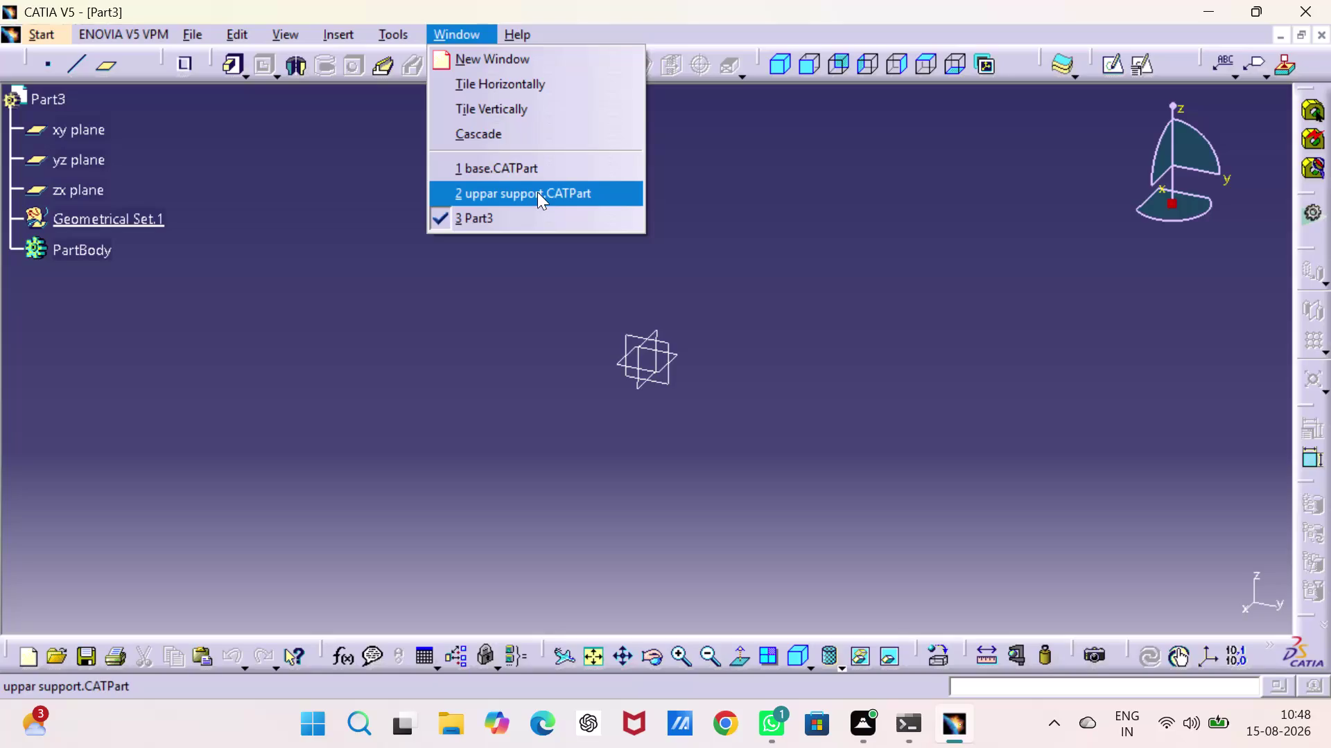
Select the yz plane in Part3 and enter the Sketcher on it.
click(969, 350)
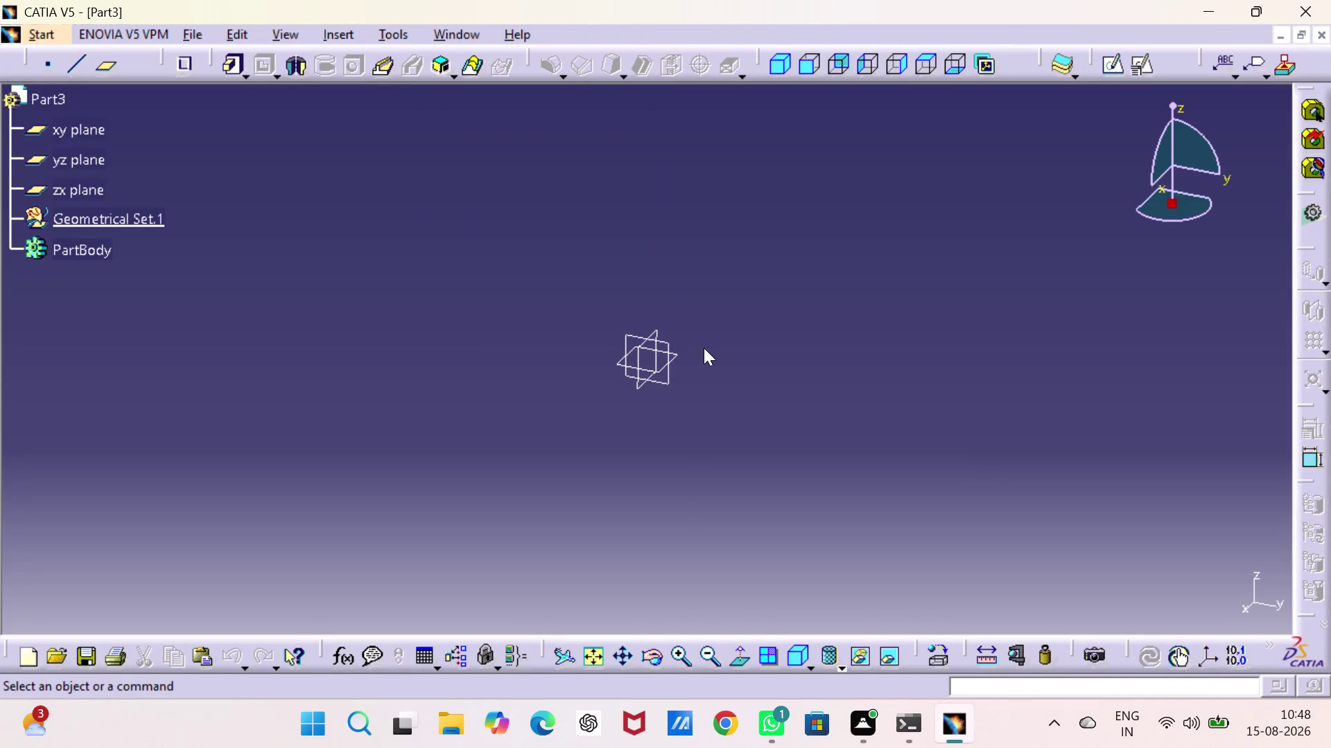
click(633, 334)
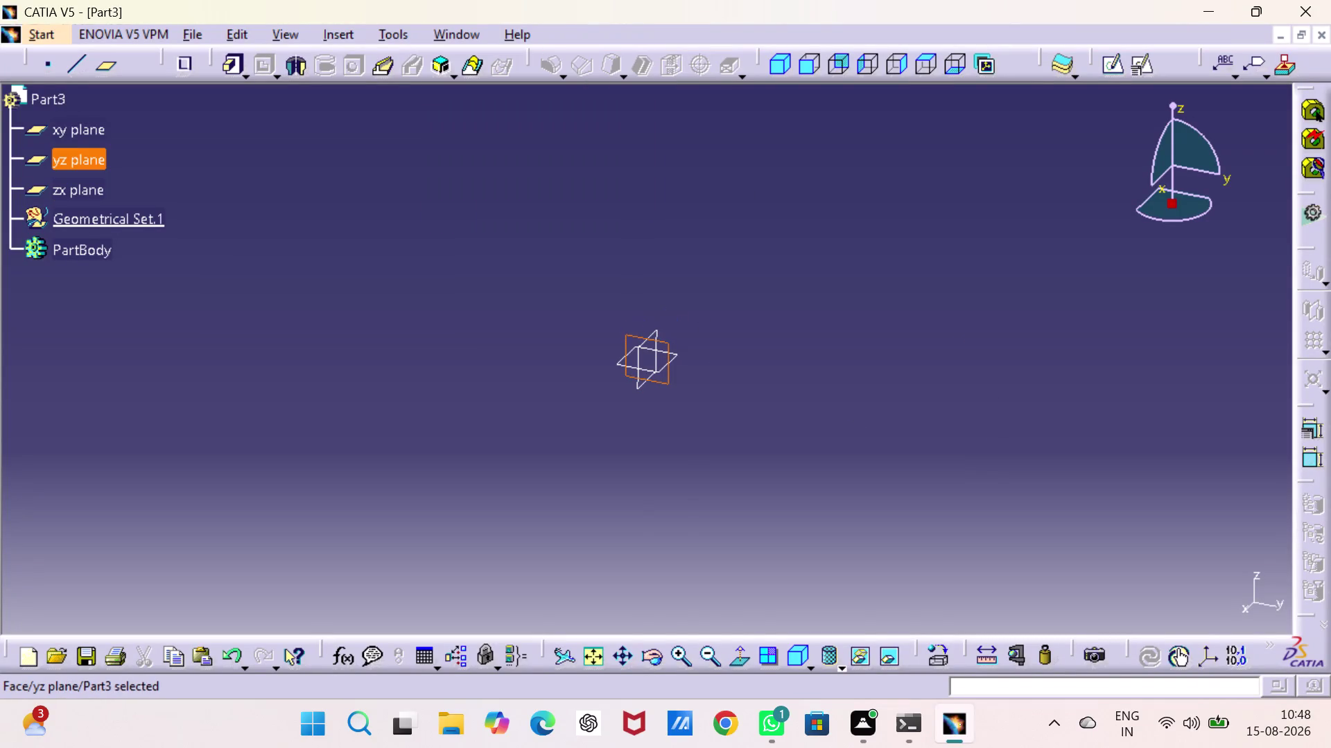
click(1110, 67)
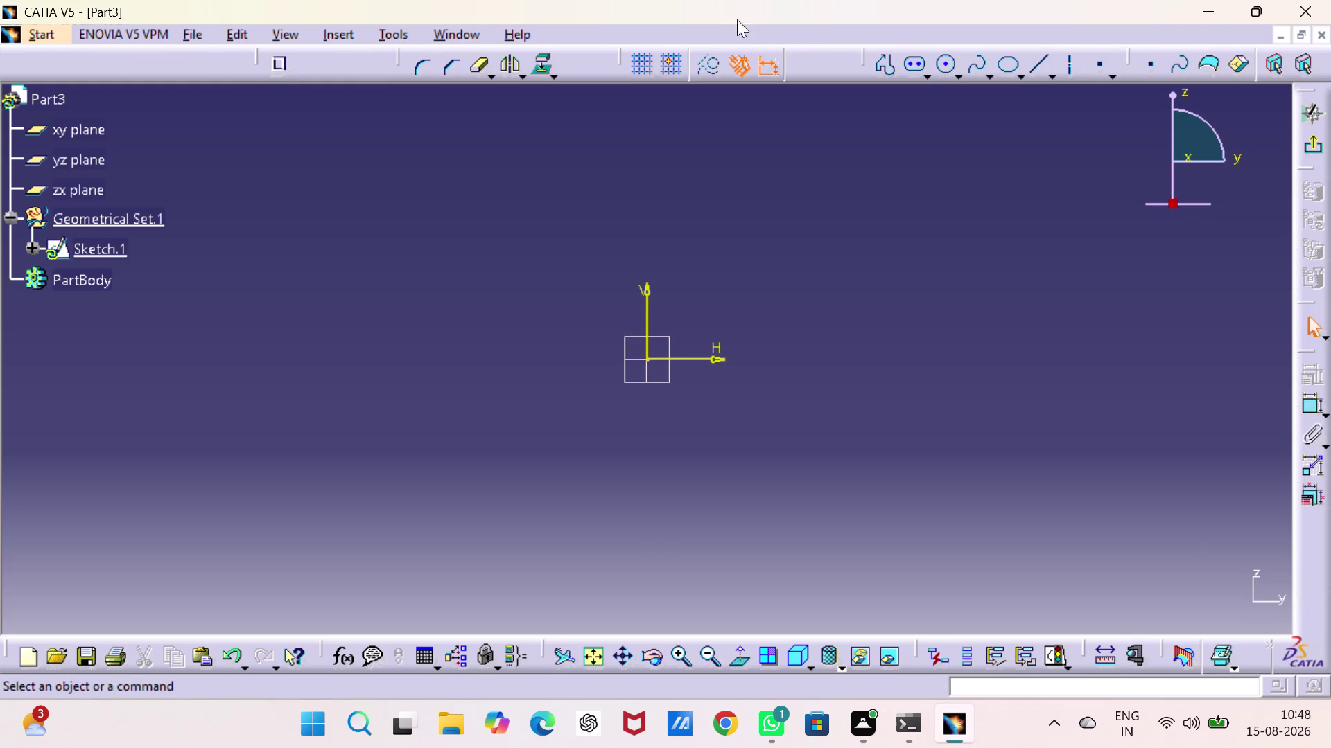
click(879, 63)
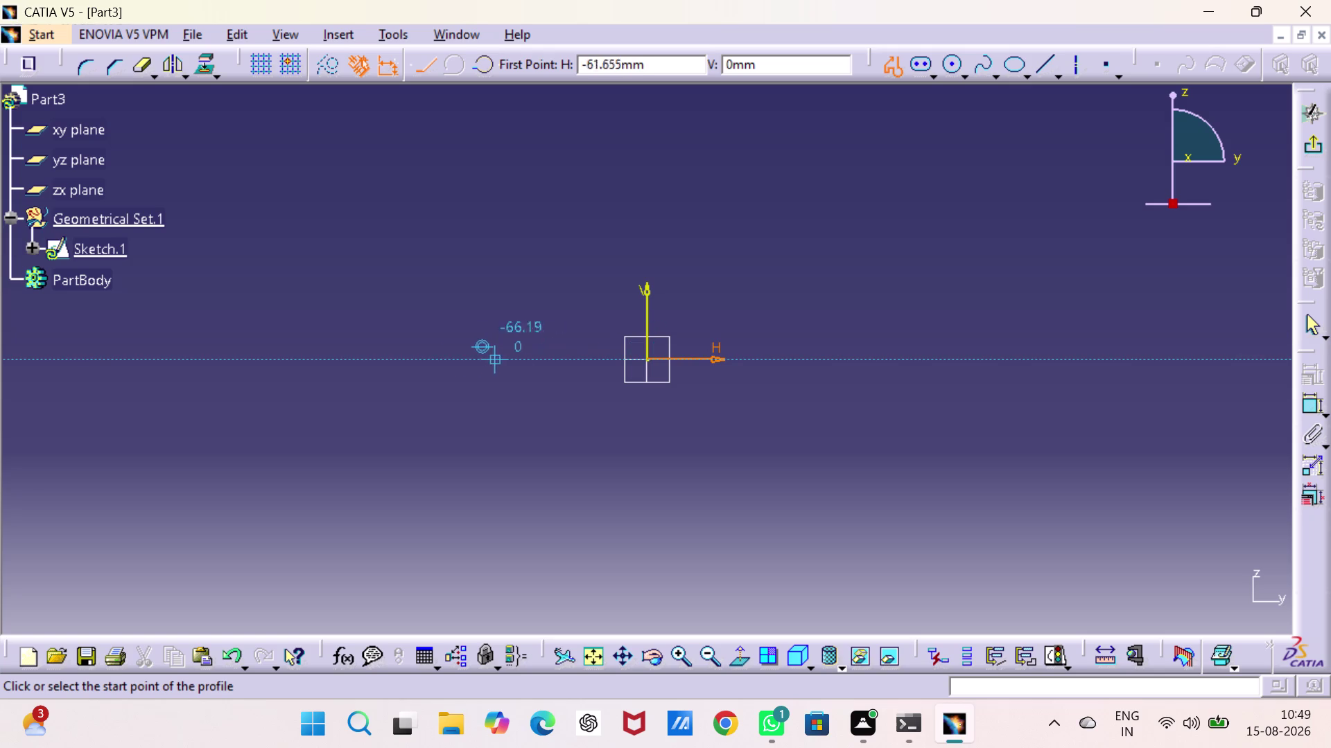
Draw the left outer wall and the two descending left ledges down to the floor.
click(450, 356)
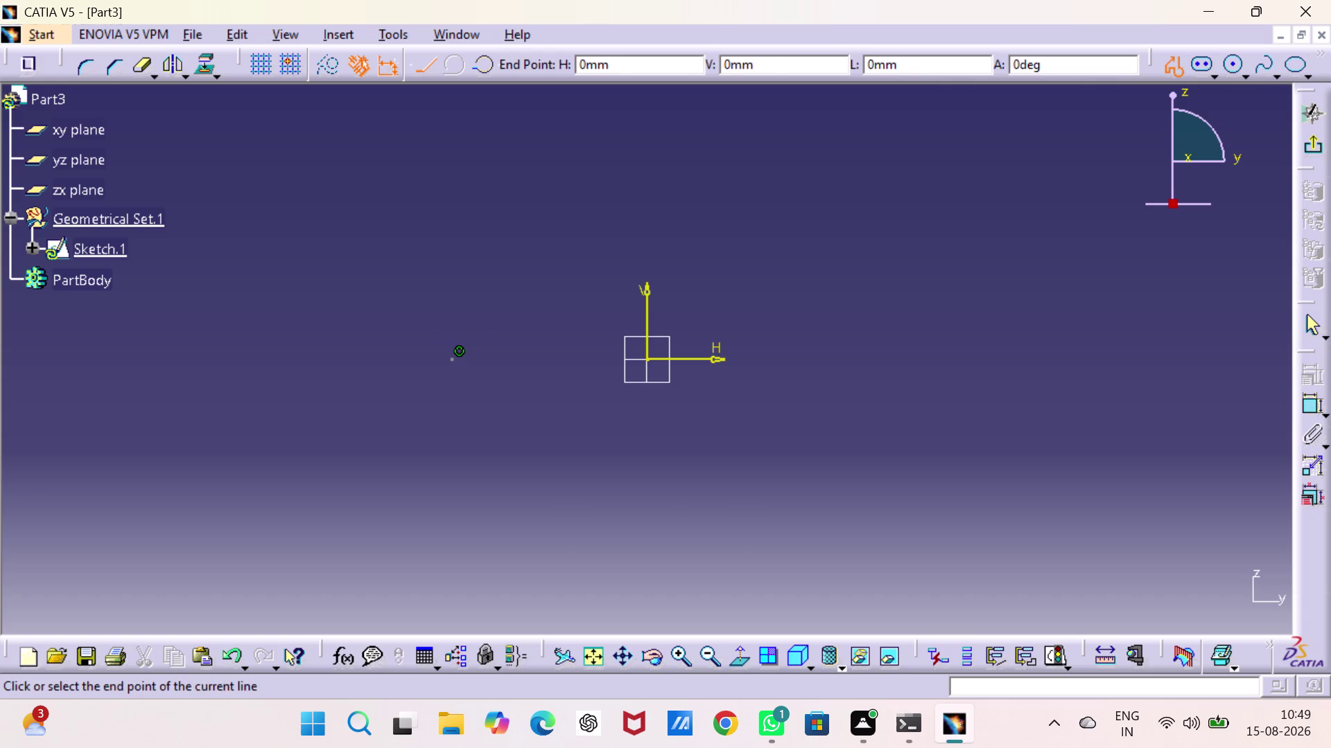
click(453, 239)
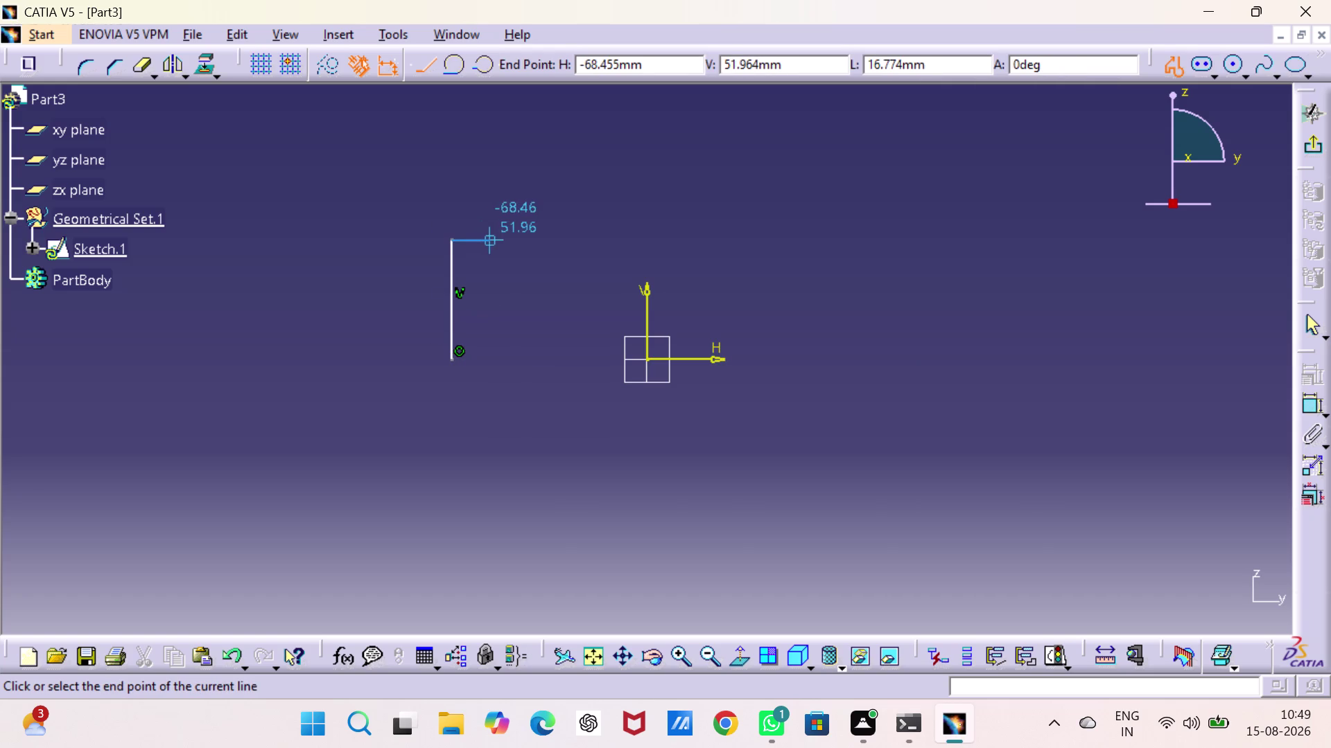
click(491, 240)
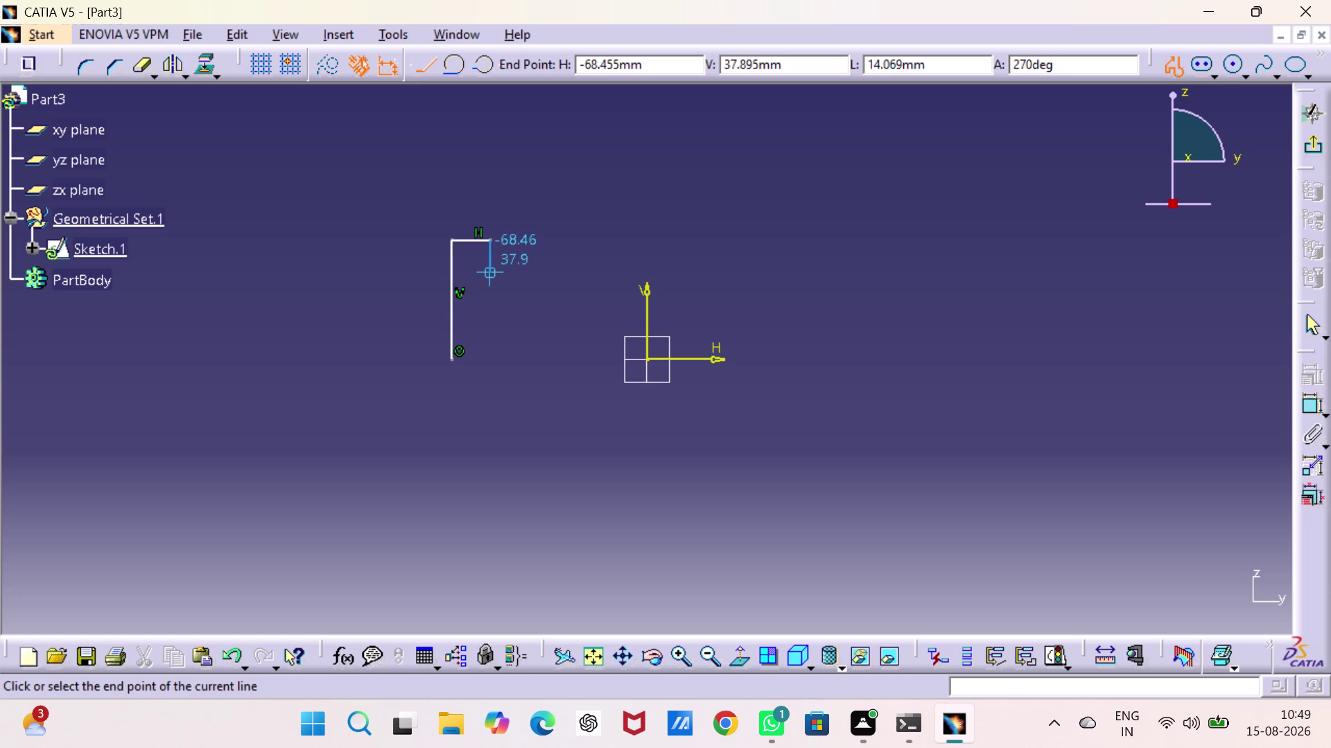
click(492, 273)
click(570, 274)
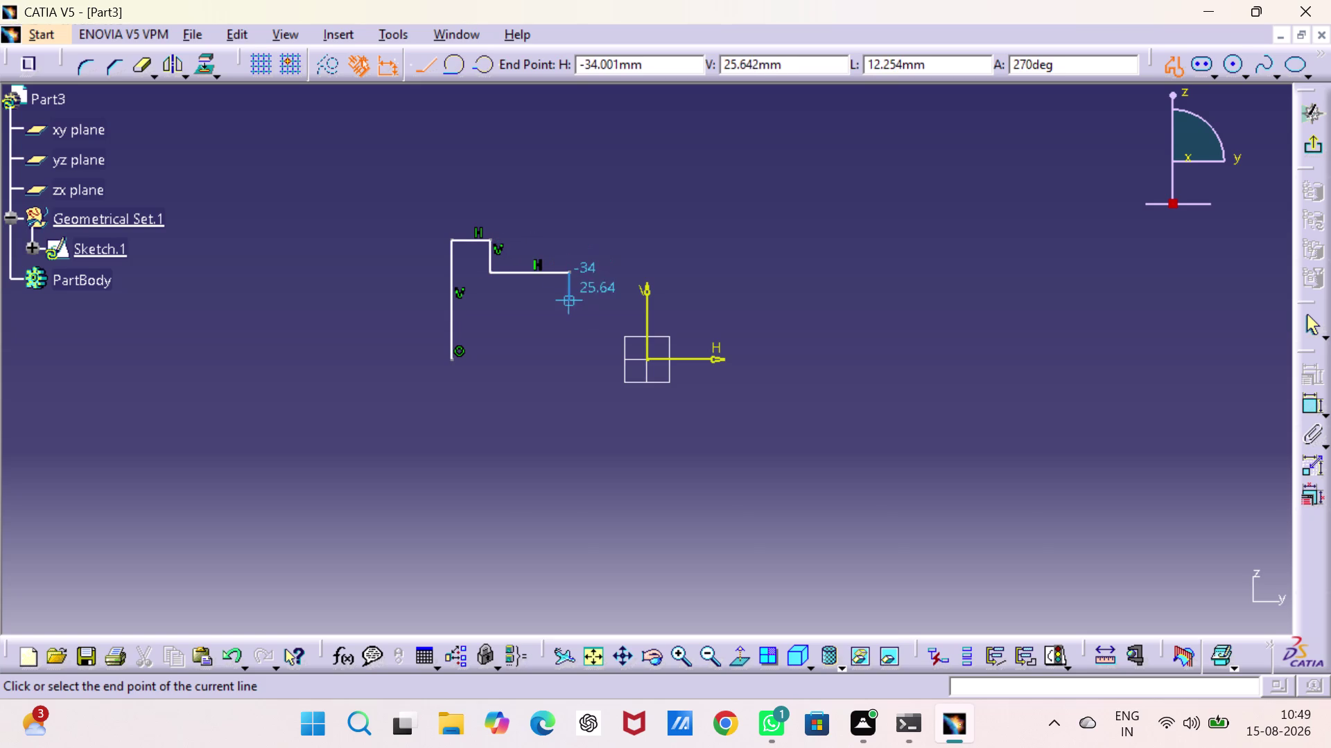
click(568, 306)
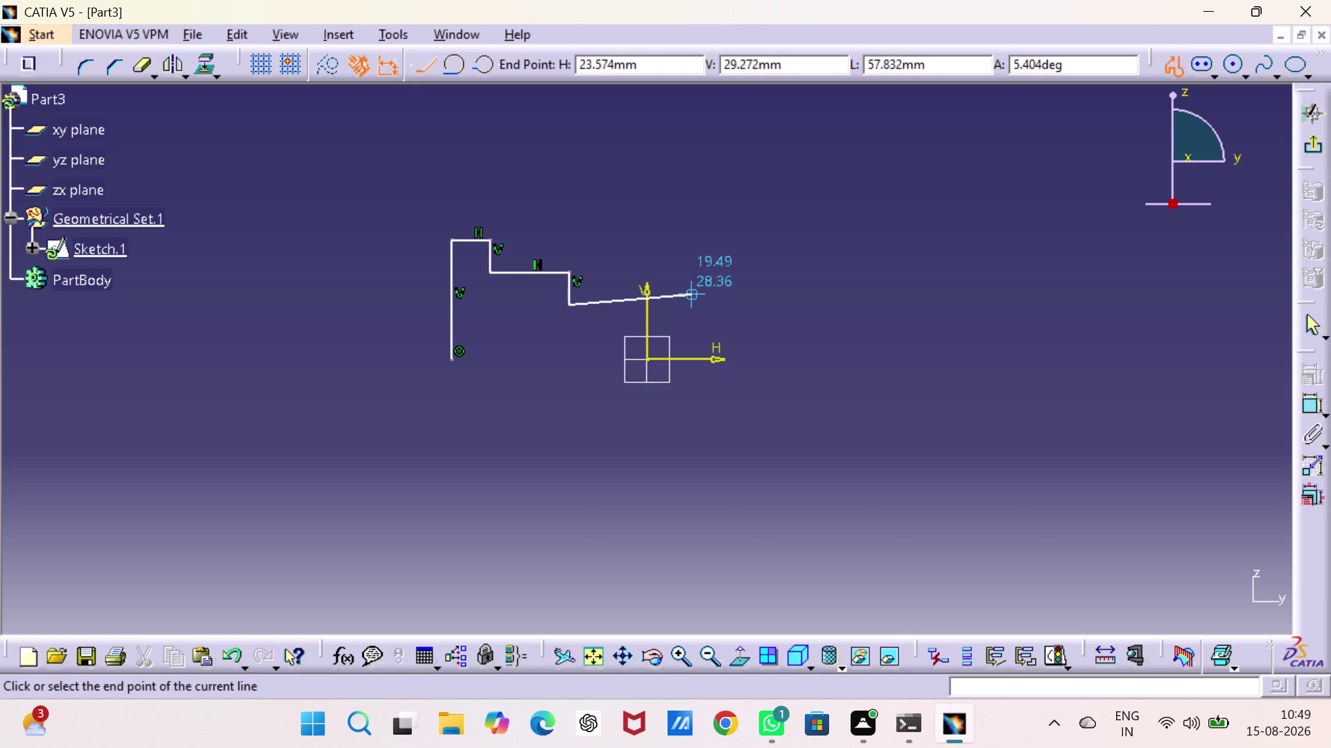
Draw the inner floor, rising right steps and right wall, closing the base at the start.
click(722, 307)
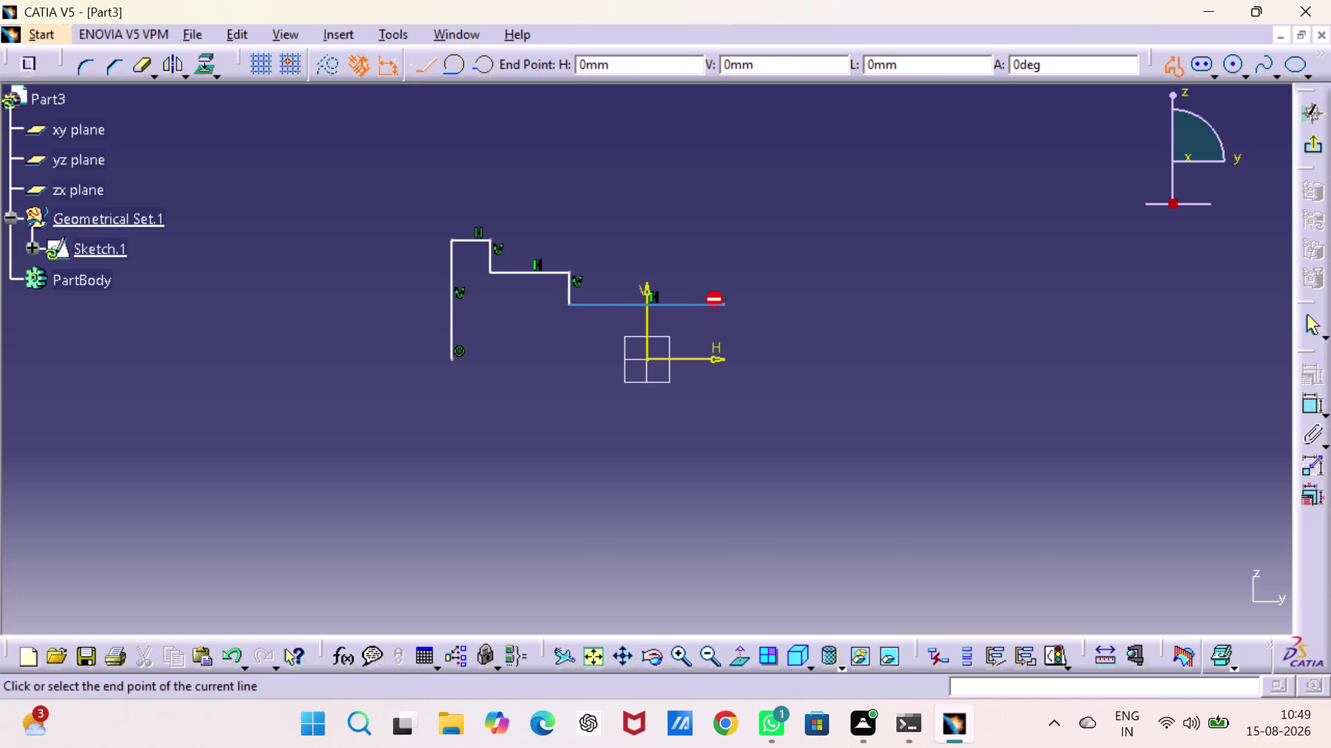
click(719, 272)
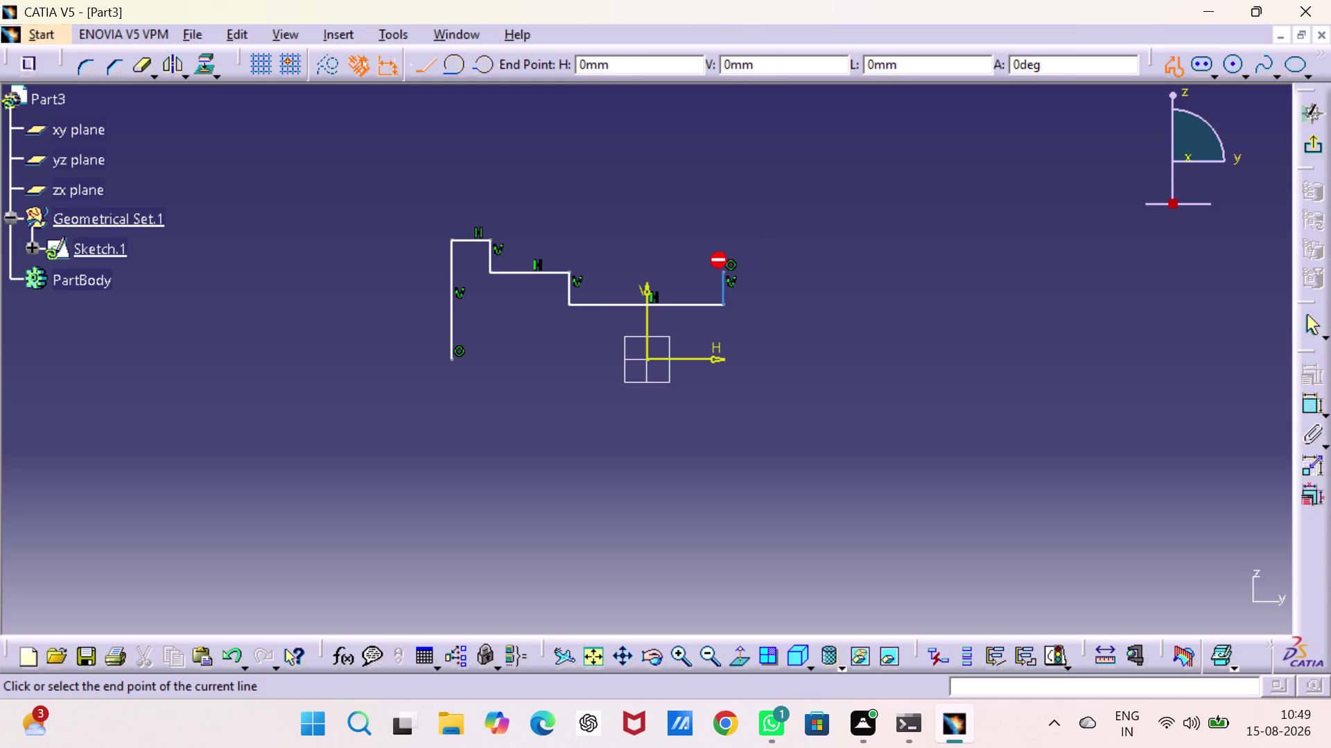
click(760, 271)
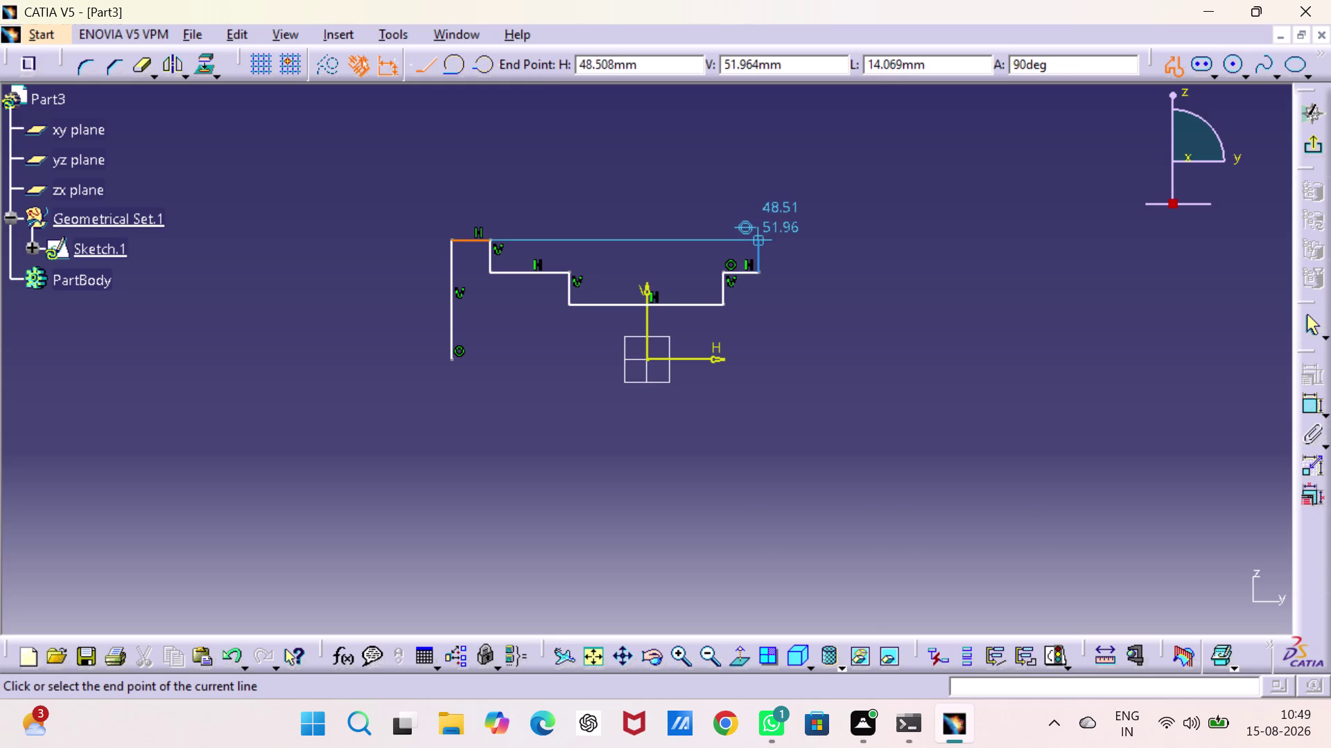
click(757, 239)
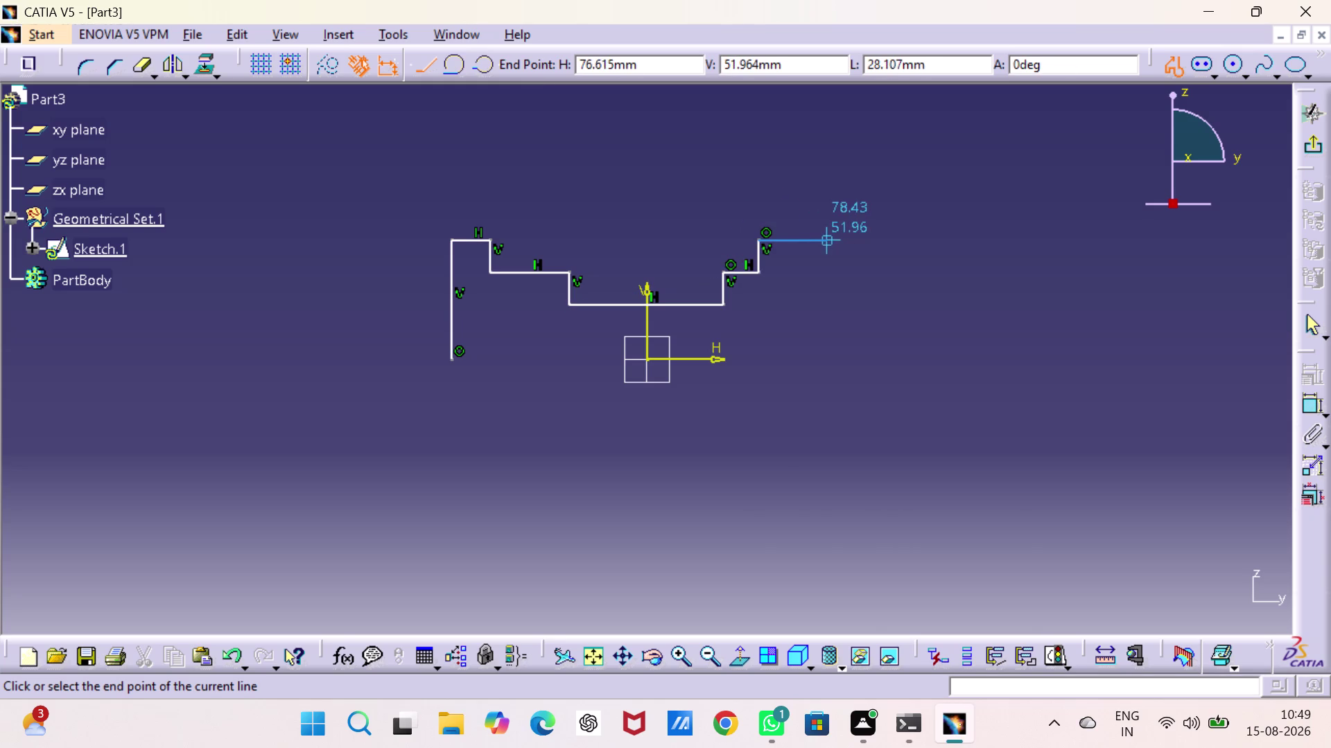
click(811, 239)
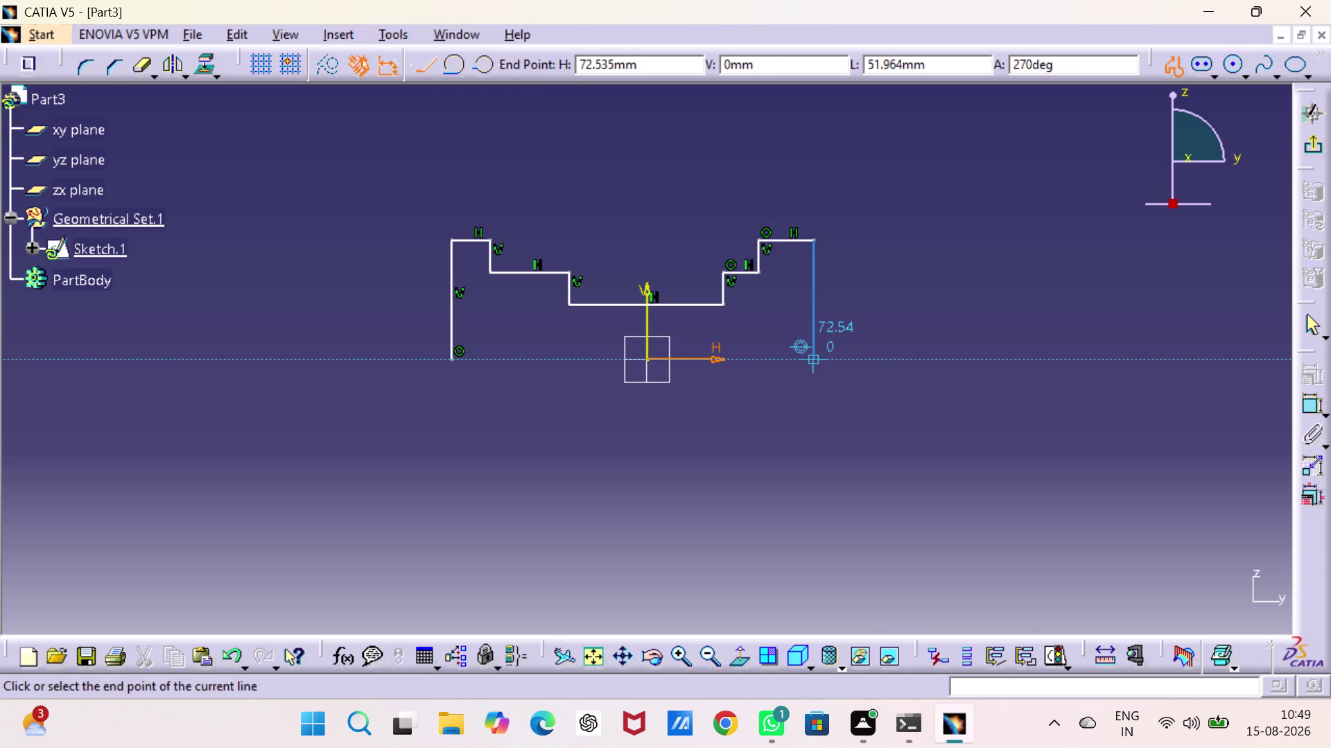
click(813, 363)
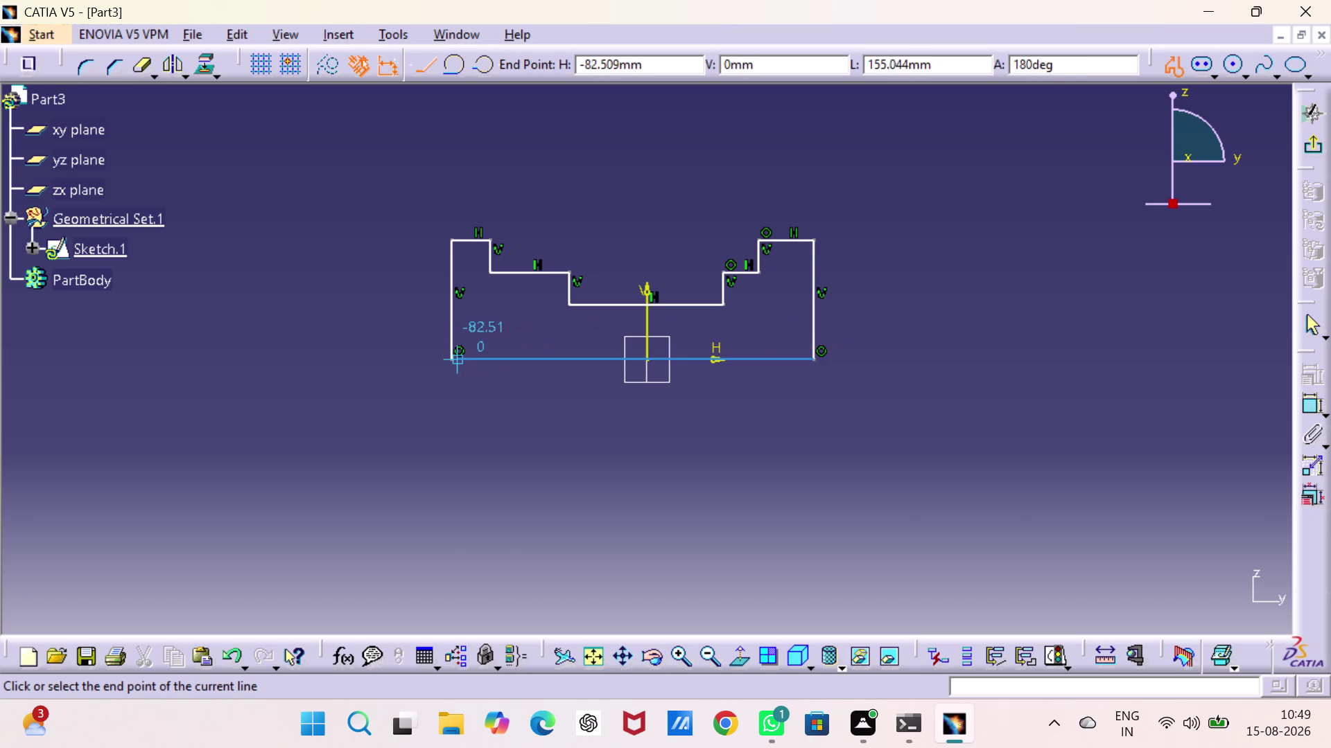
click(452, 358)
click(363, 386)
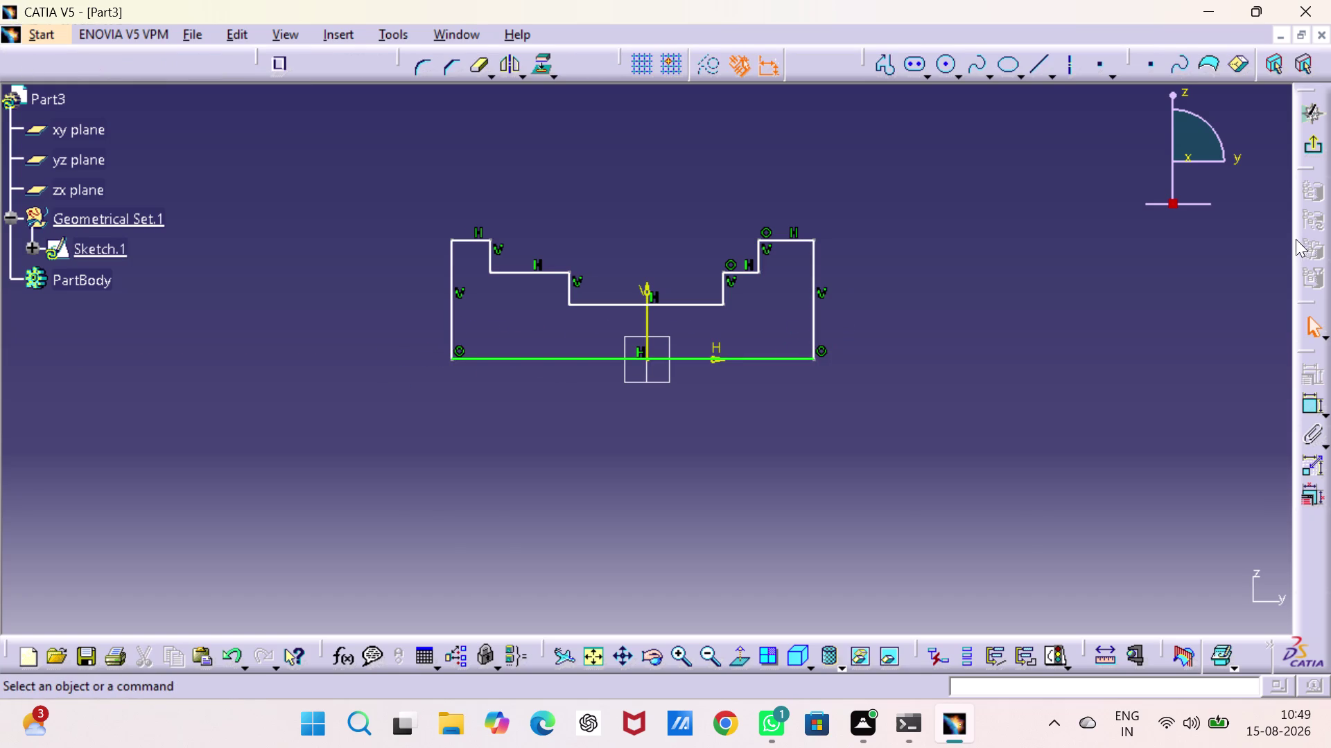
double_click(1312, 402)
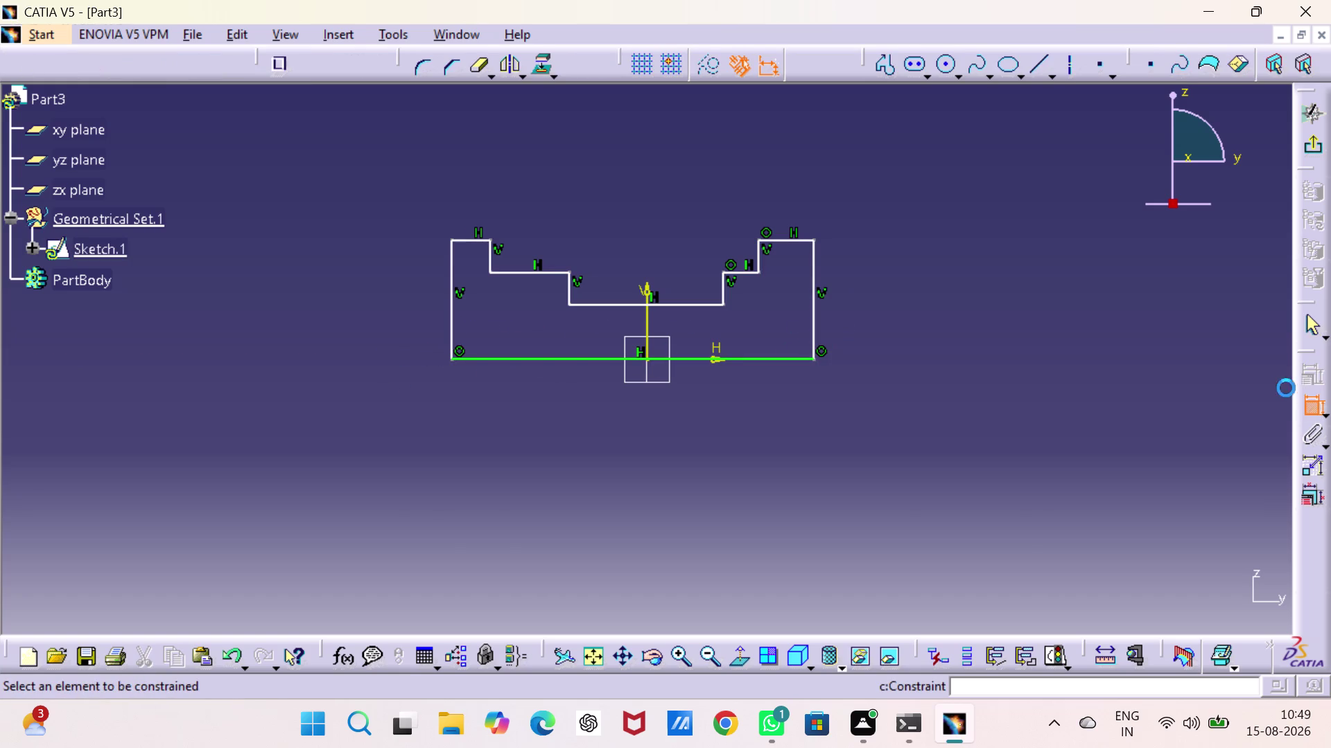
Dimension the top-left ledge to 9 mm.
drag(475, 238, 475, 231)
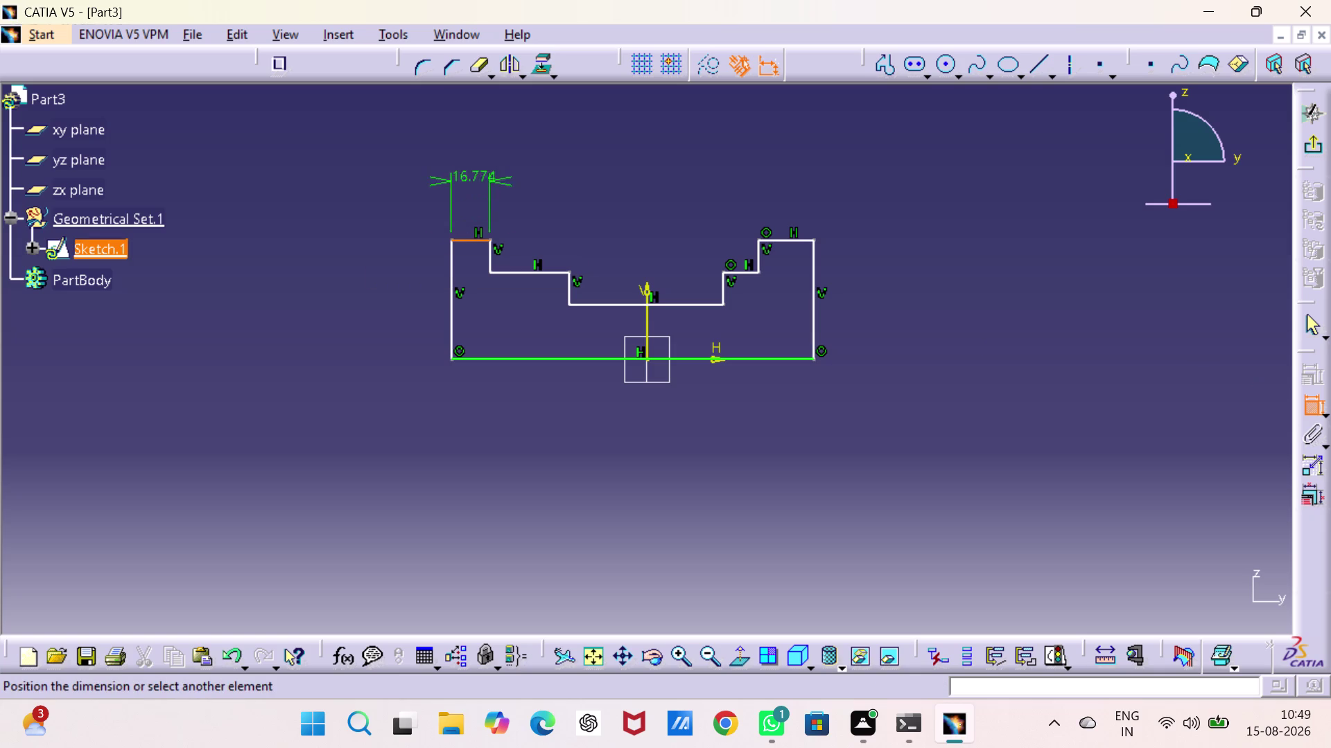
click(468, 150)
double_click(464, 141)
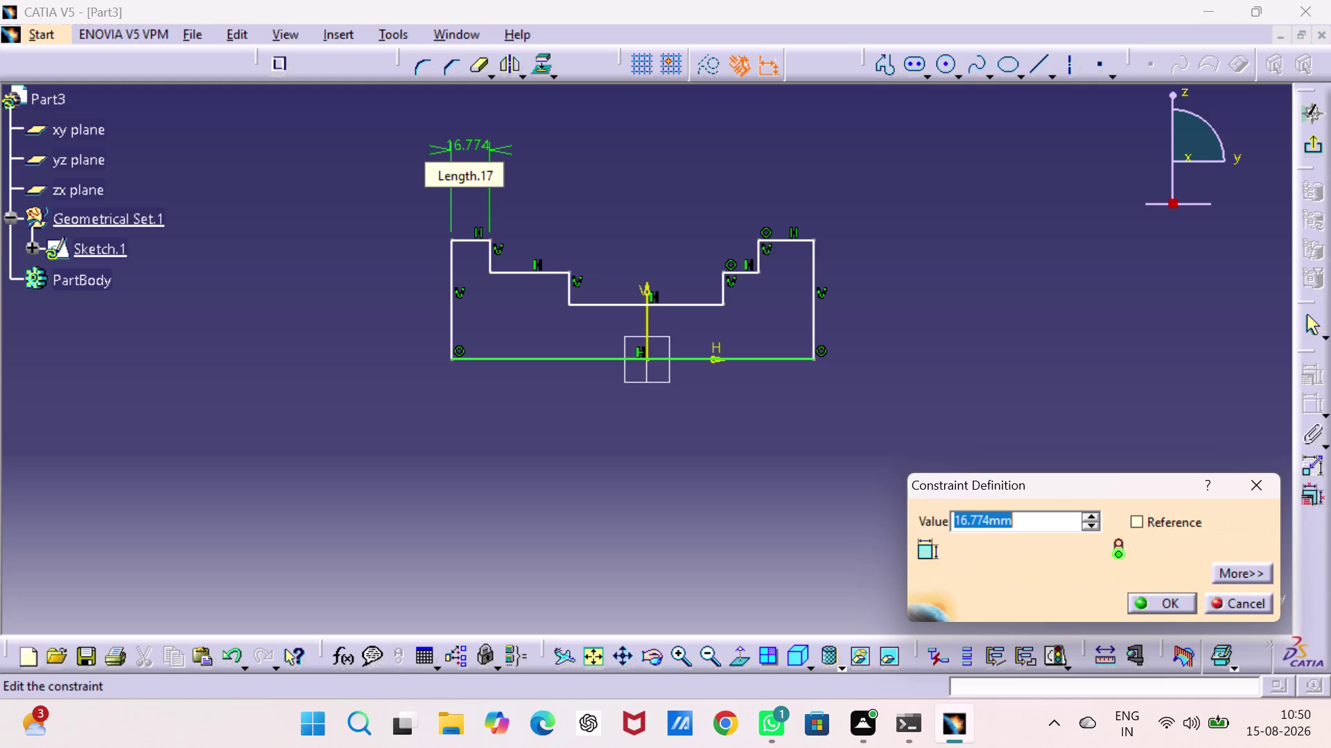
key(9)
key(Return)
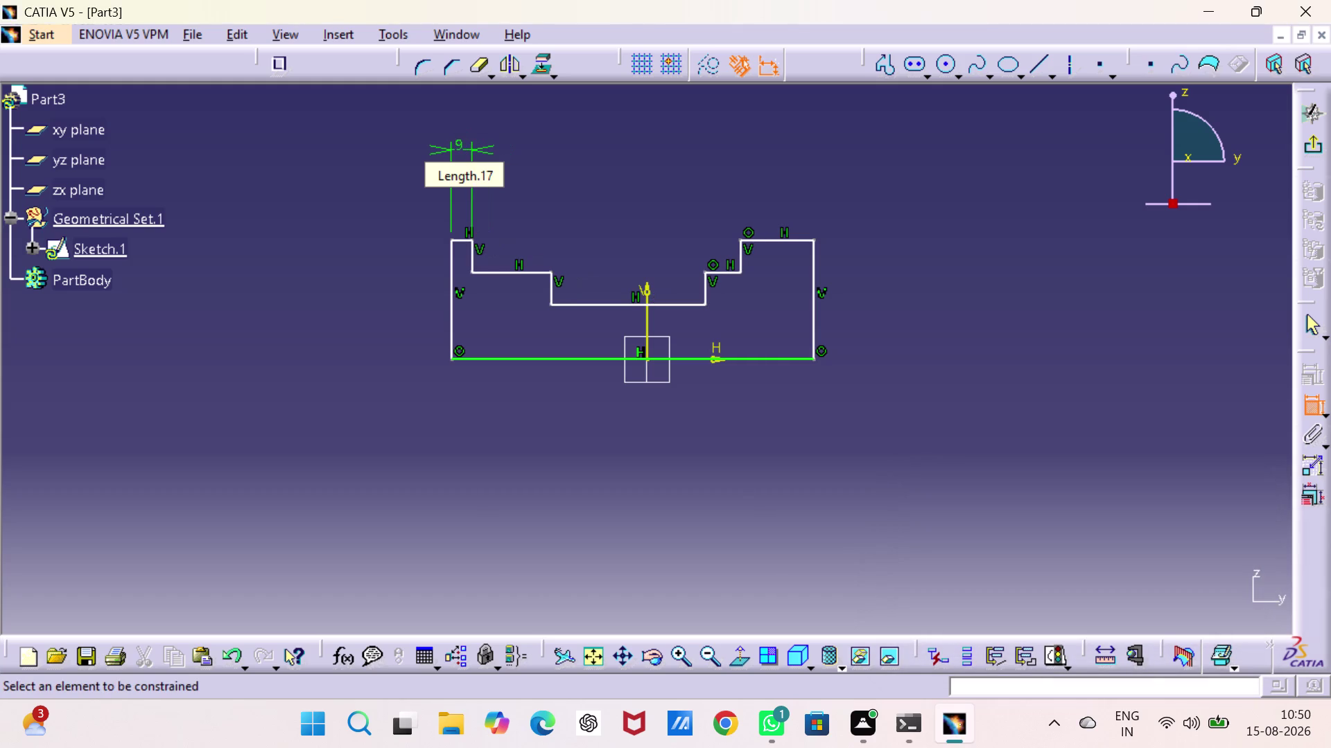
Dimension the top-right ledge to 9 mm.
click(772, 242)
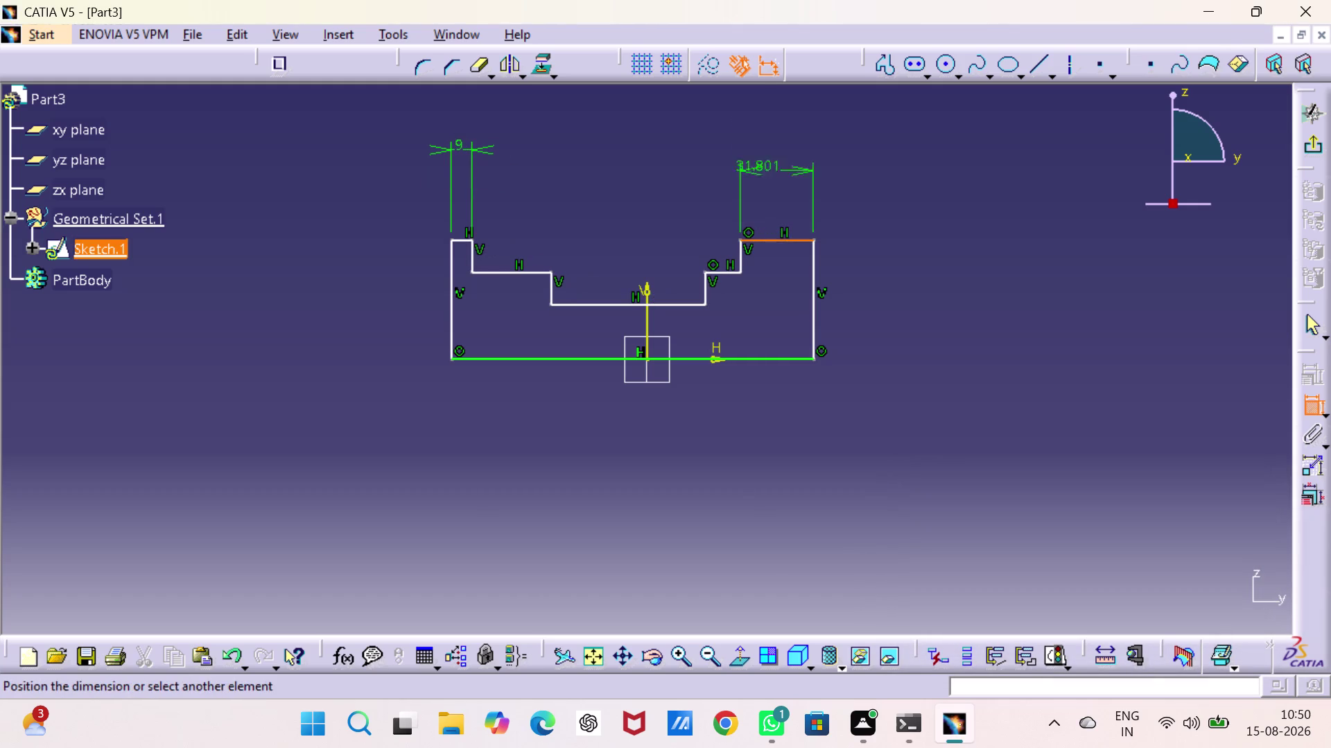
click(770, 134)
double_click(772, 123)
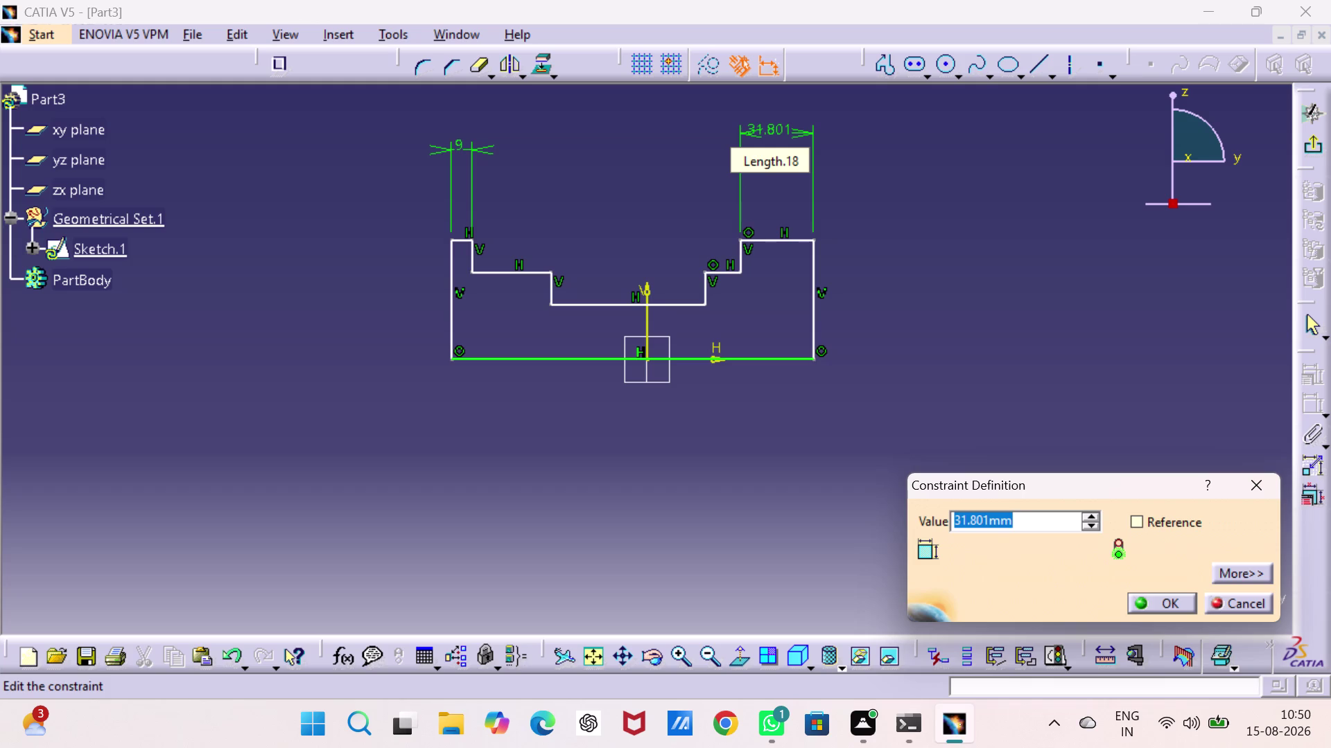
key(9)
key(Return)
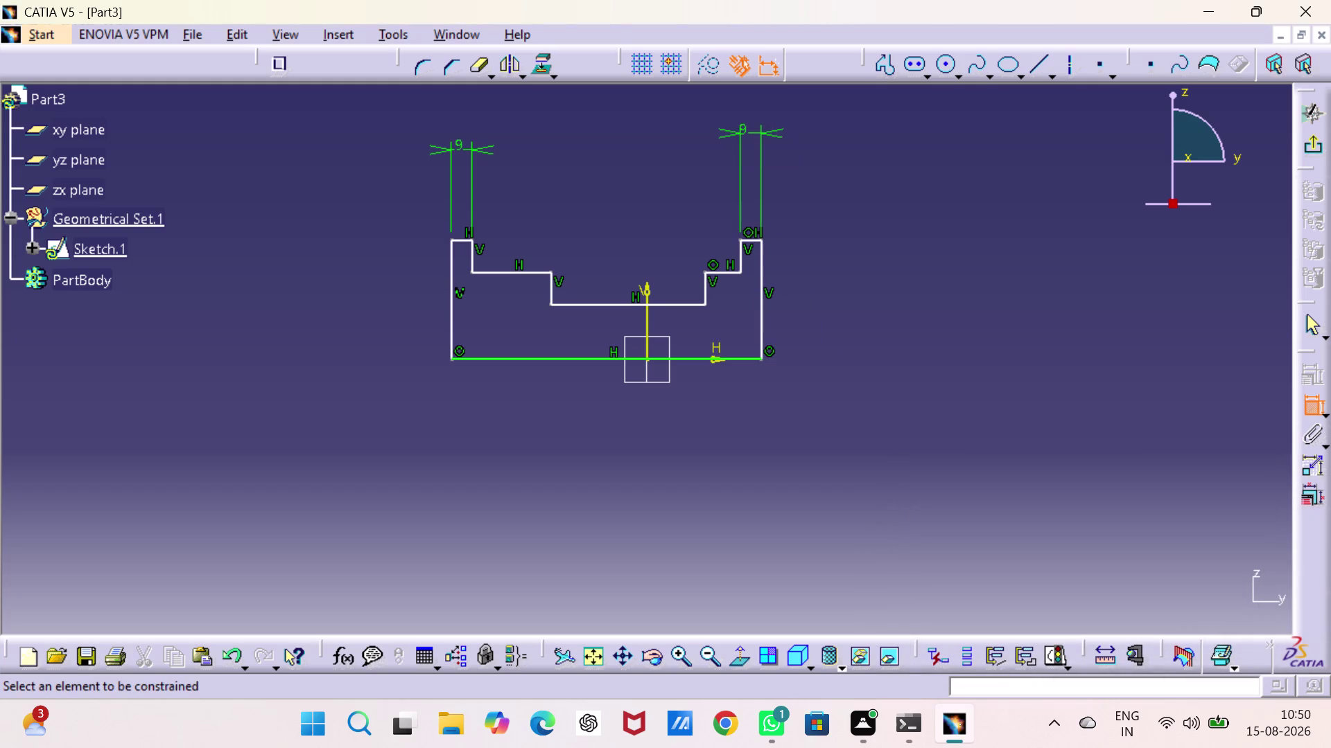
Add a width dimension between the walls, symmetric about the vertical axis.
click(448, 298)
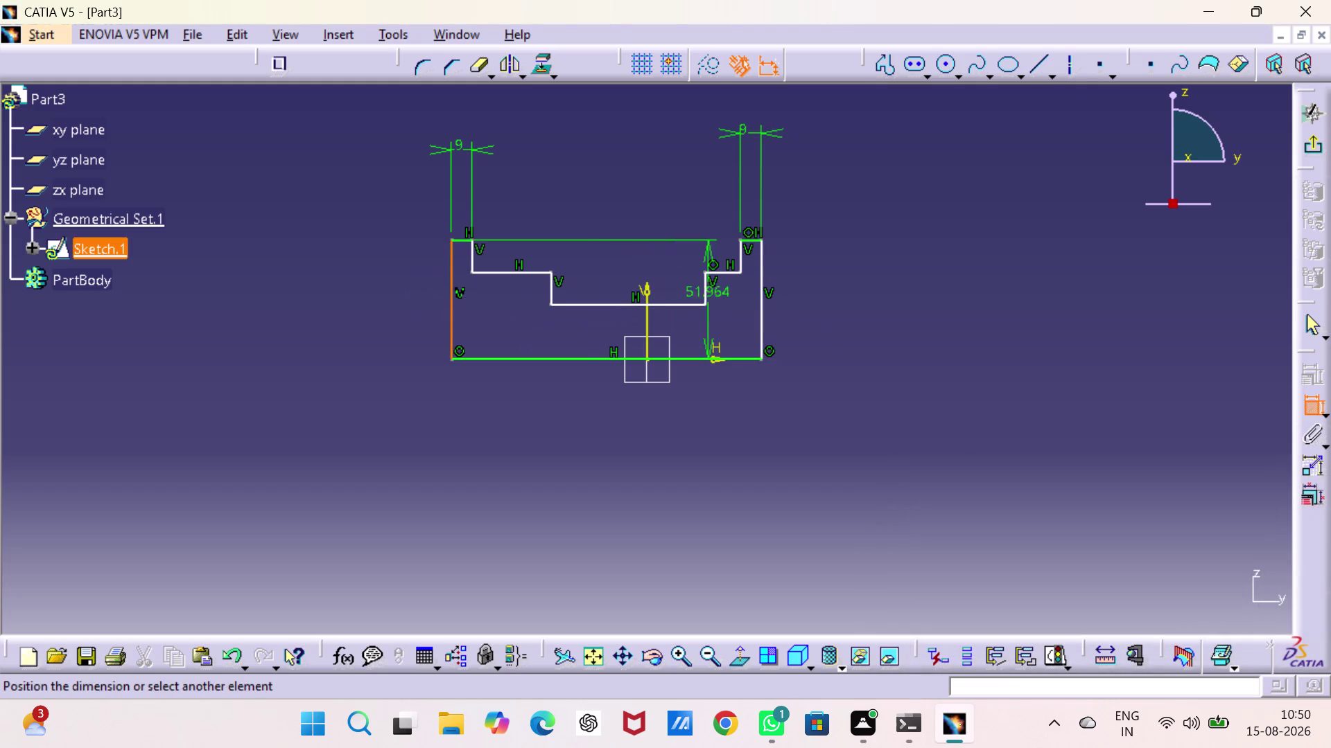
click(761, 306)
right_click(736, 311)
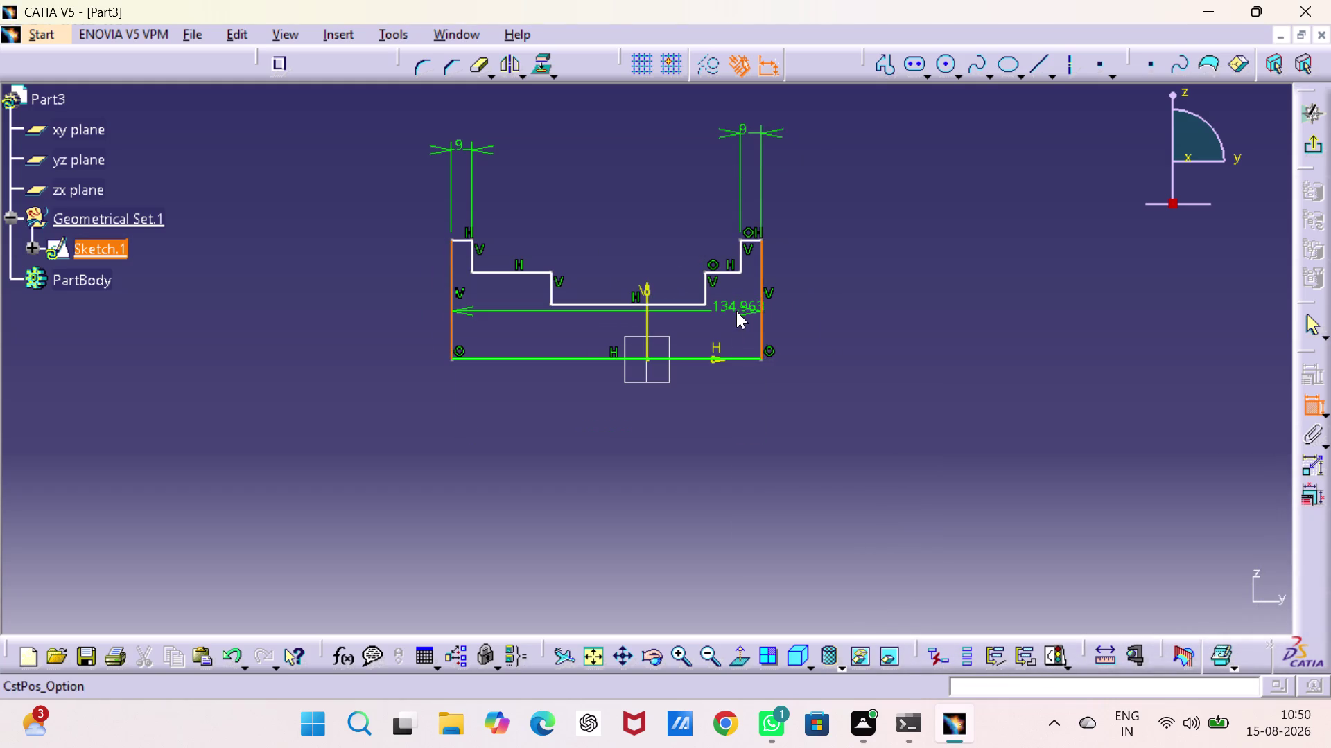
click(781, 514)
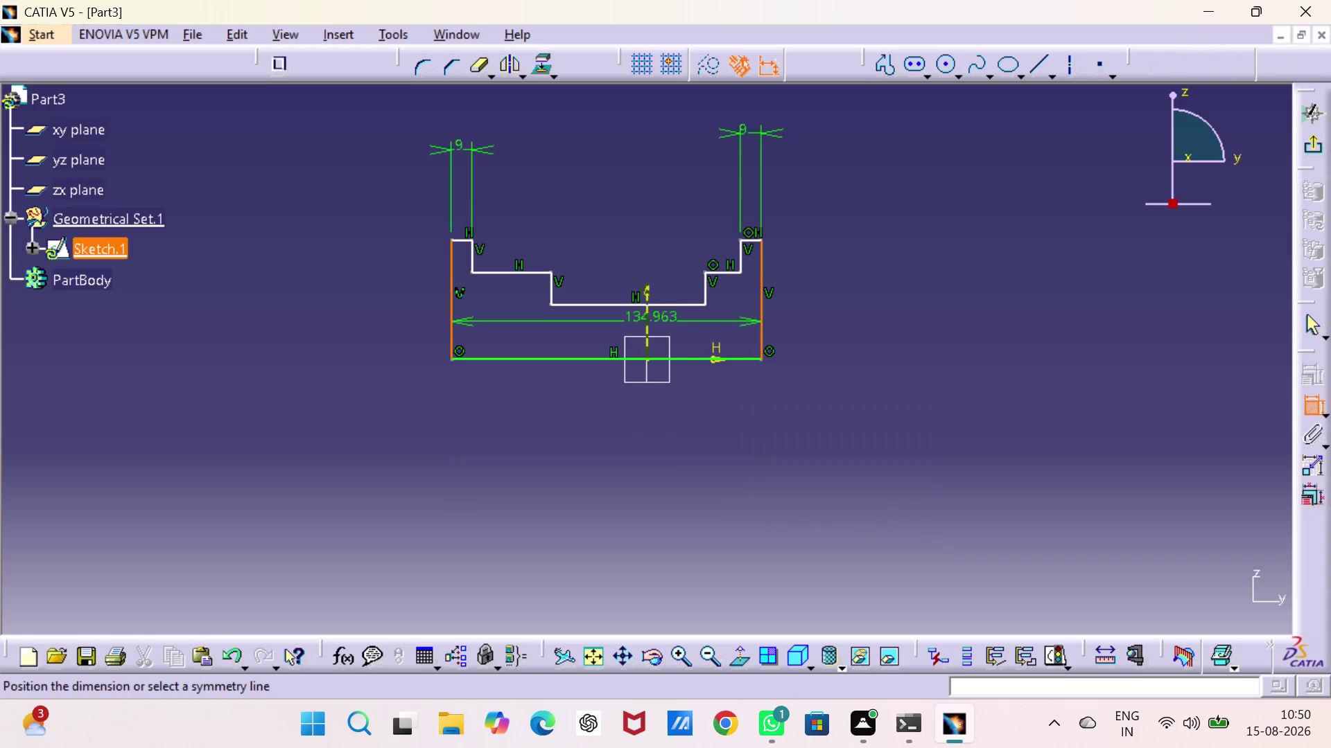
click(644, 335)
click(911, 283)
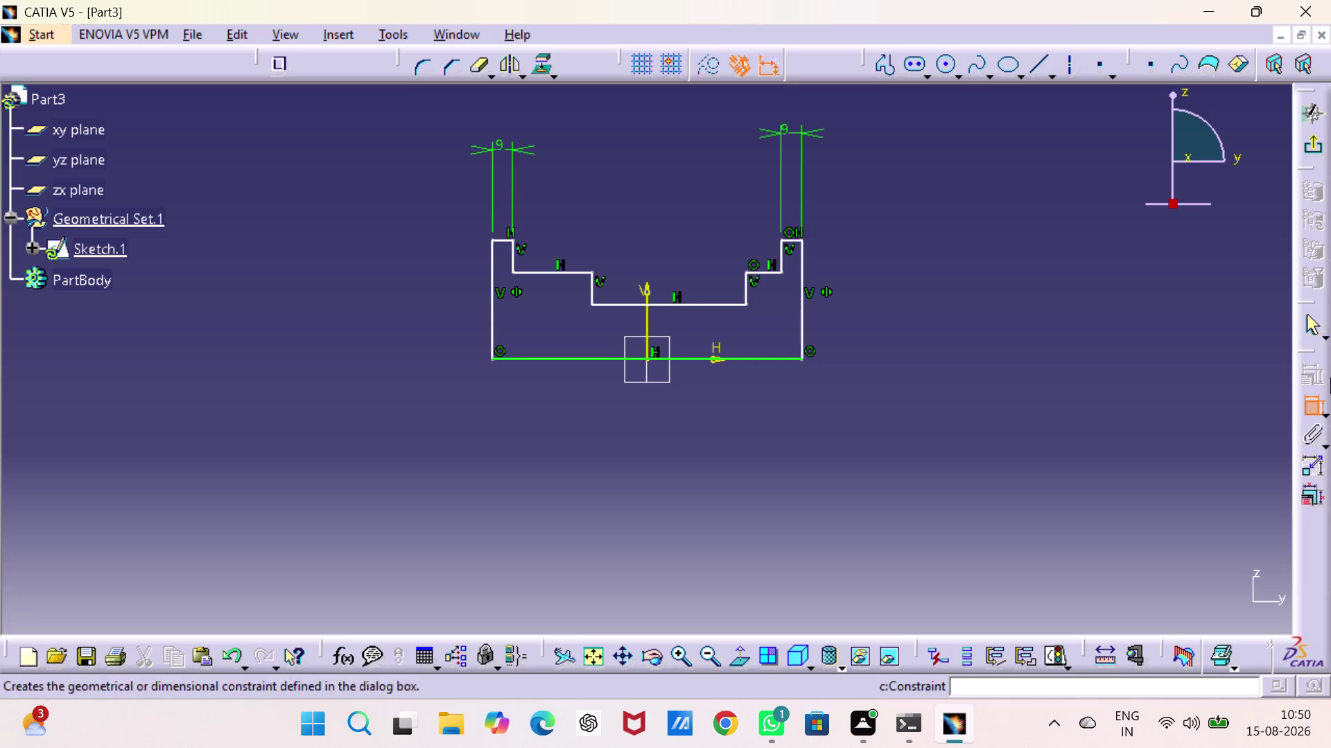
Dimension the upper step edges and set their width to 46.
click(513, 250)
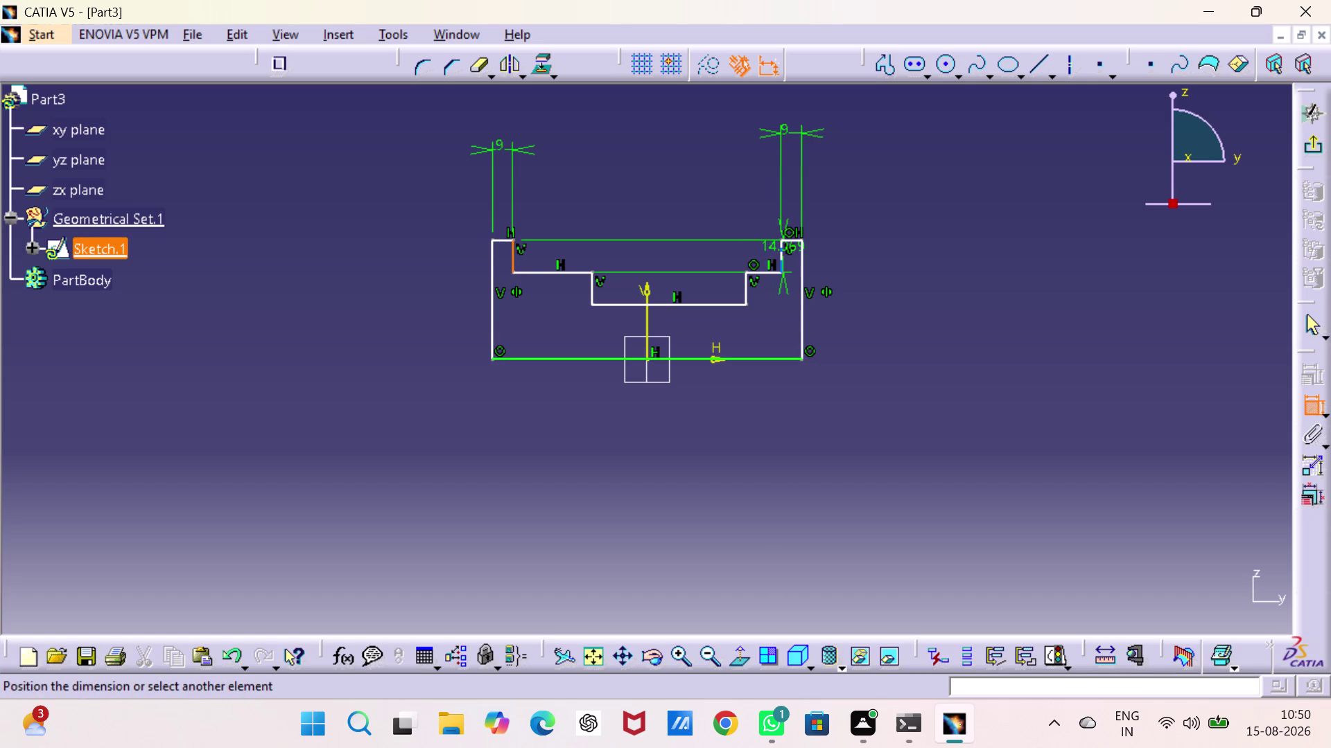
click(781, 251)
click(652, 183)
double_click(652, 179)
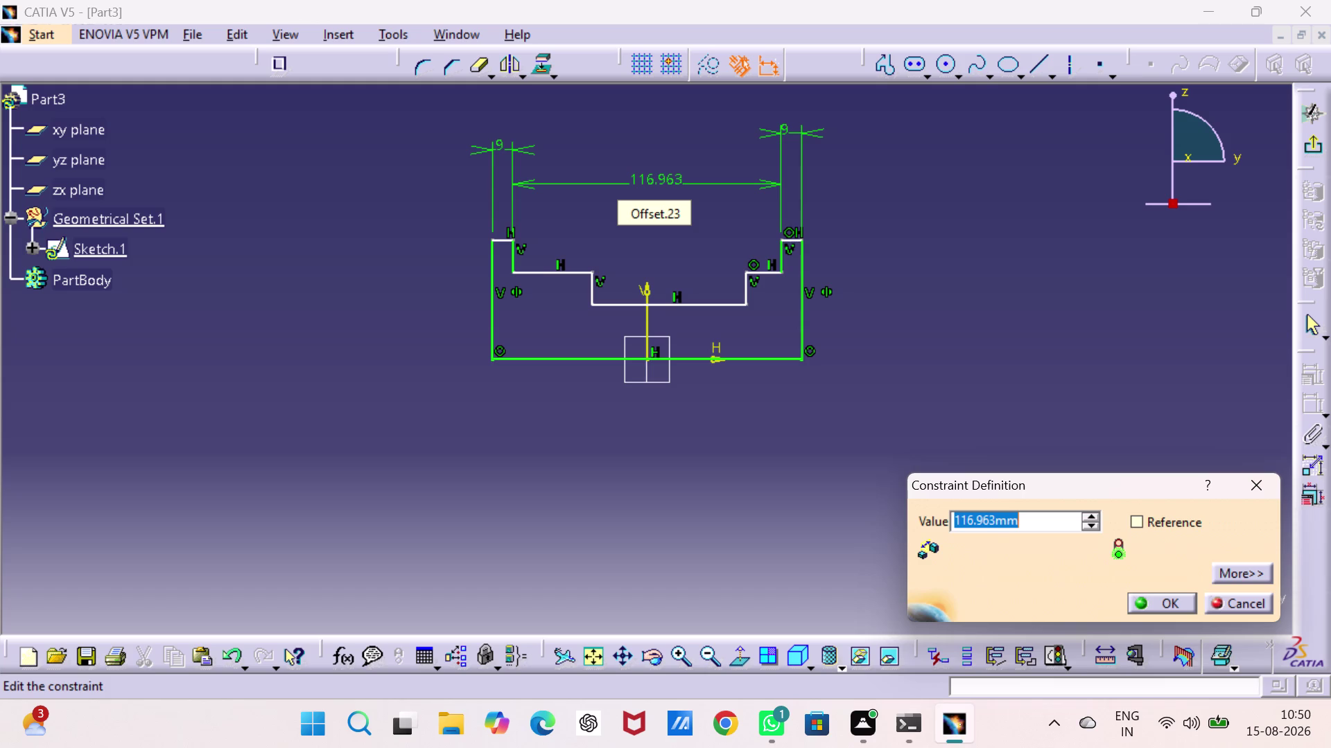
key(4)
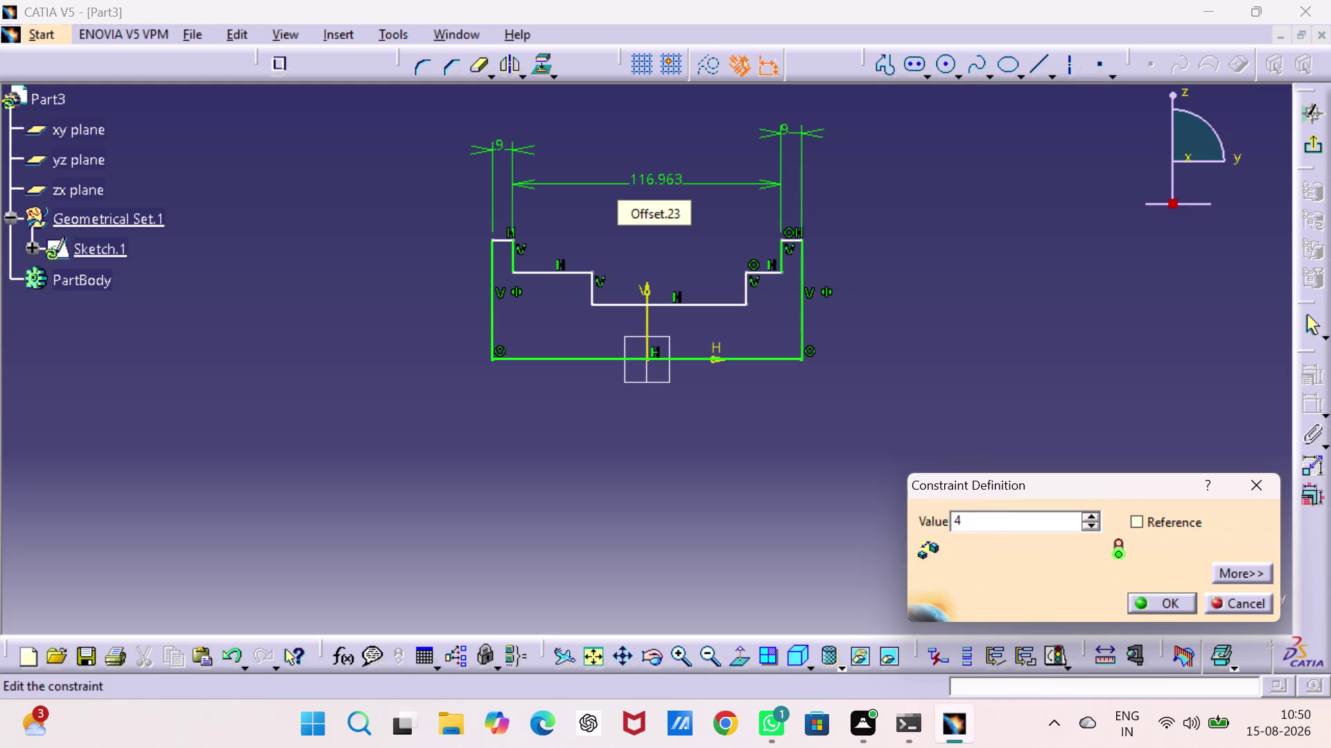
key(6)
key(Return)
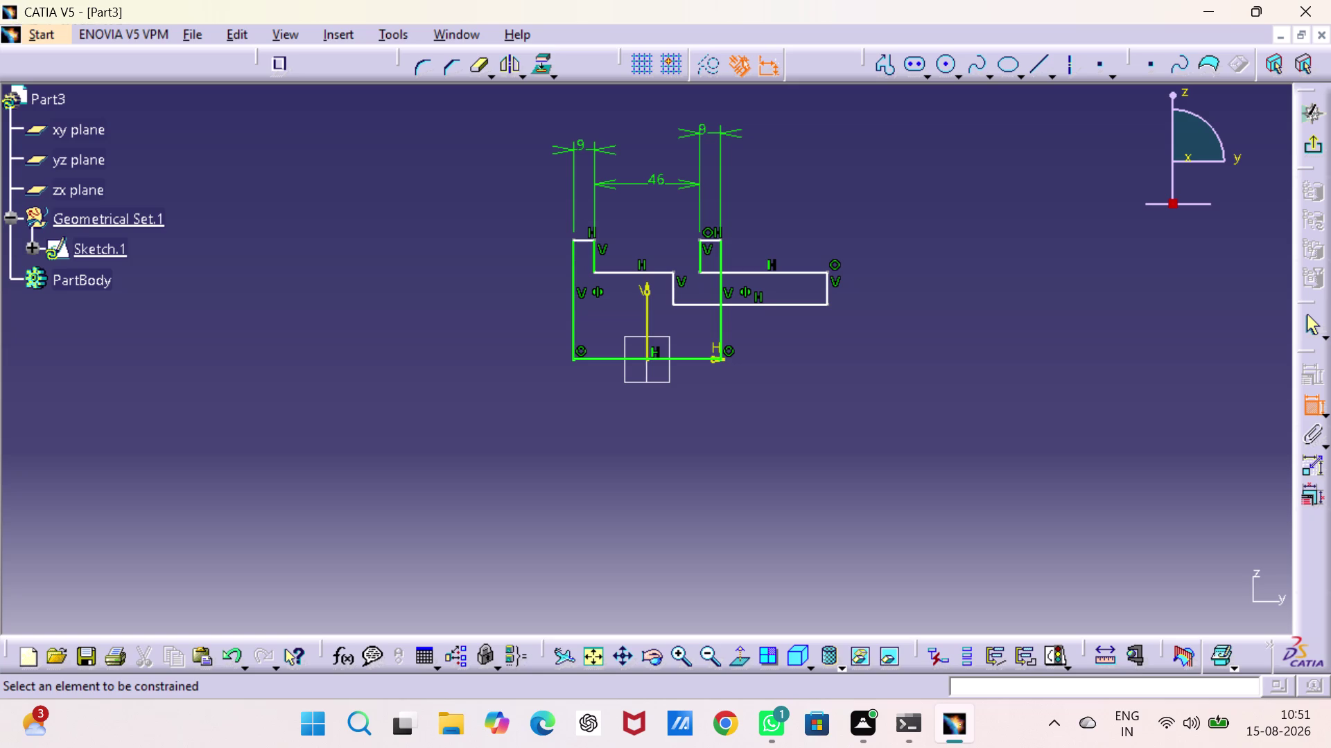
Cancel and undo the 46 width change to restore the original profile.
key(Escape)
key(Escape)
key(ctrl+z)
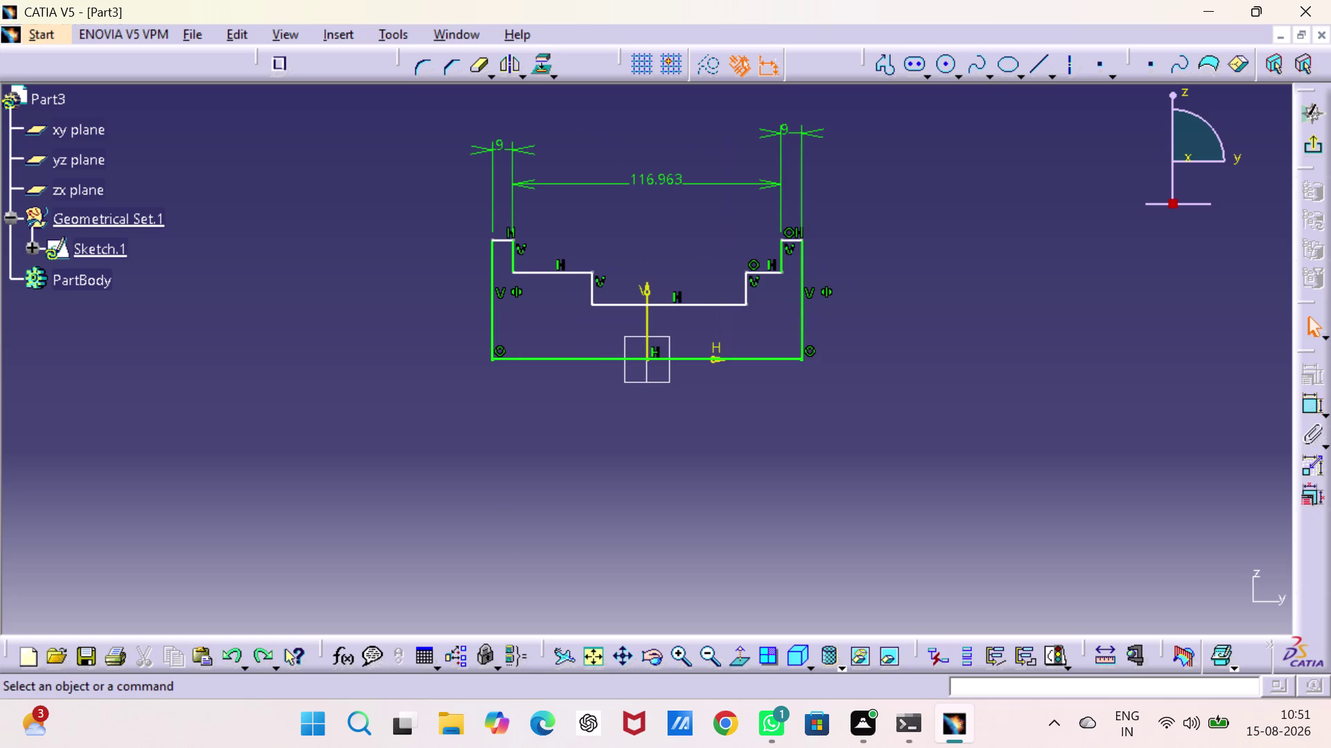
key(ctrl+z)
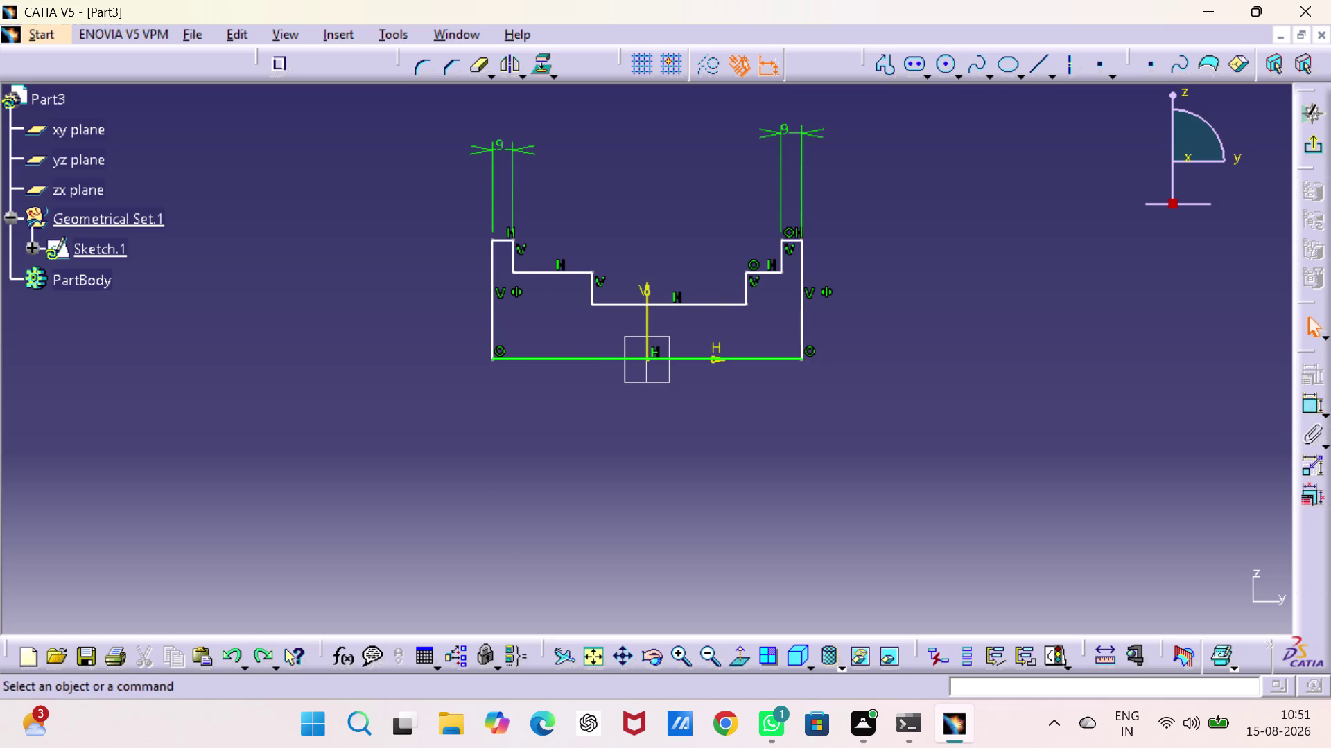
Dimension the slot's bottom edge, cancelling the value edit.
double_click(1307, 398)
click(696, 305)
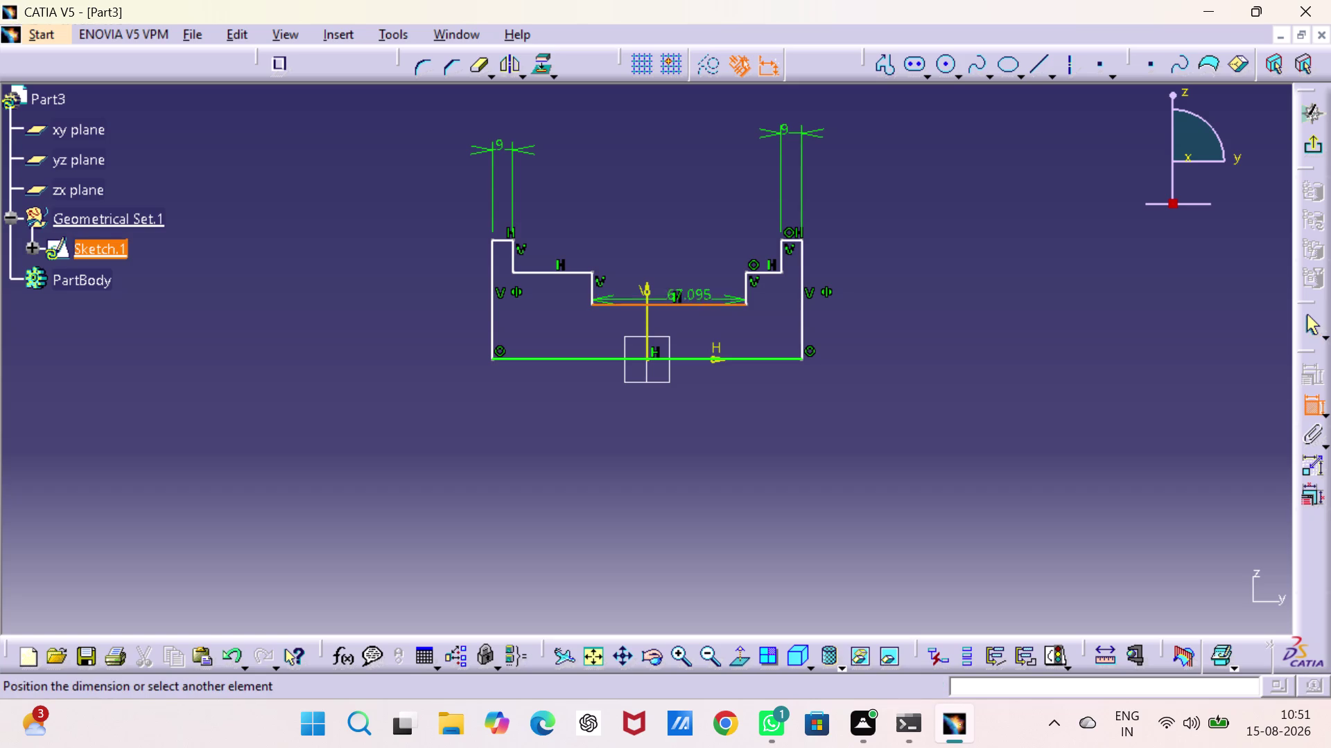
click(652, 126)
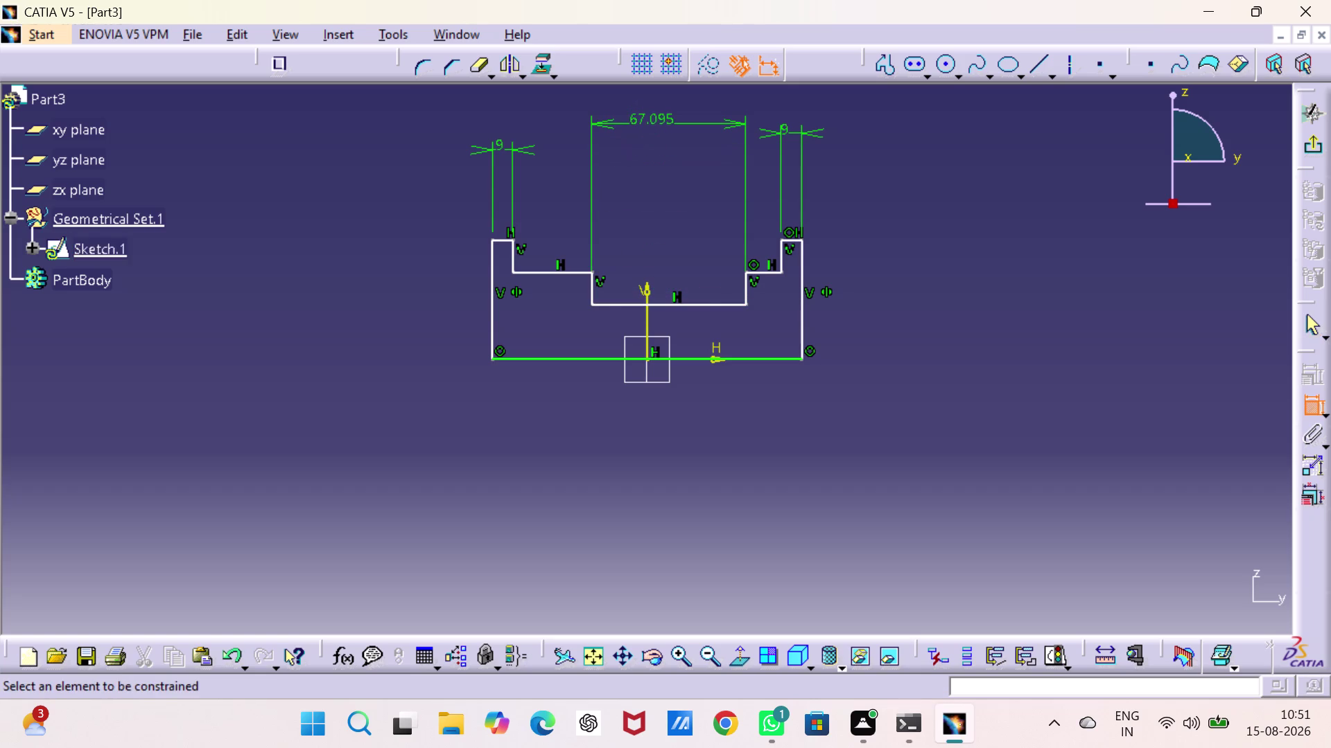
double_click(651, 117)
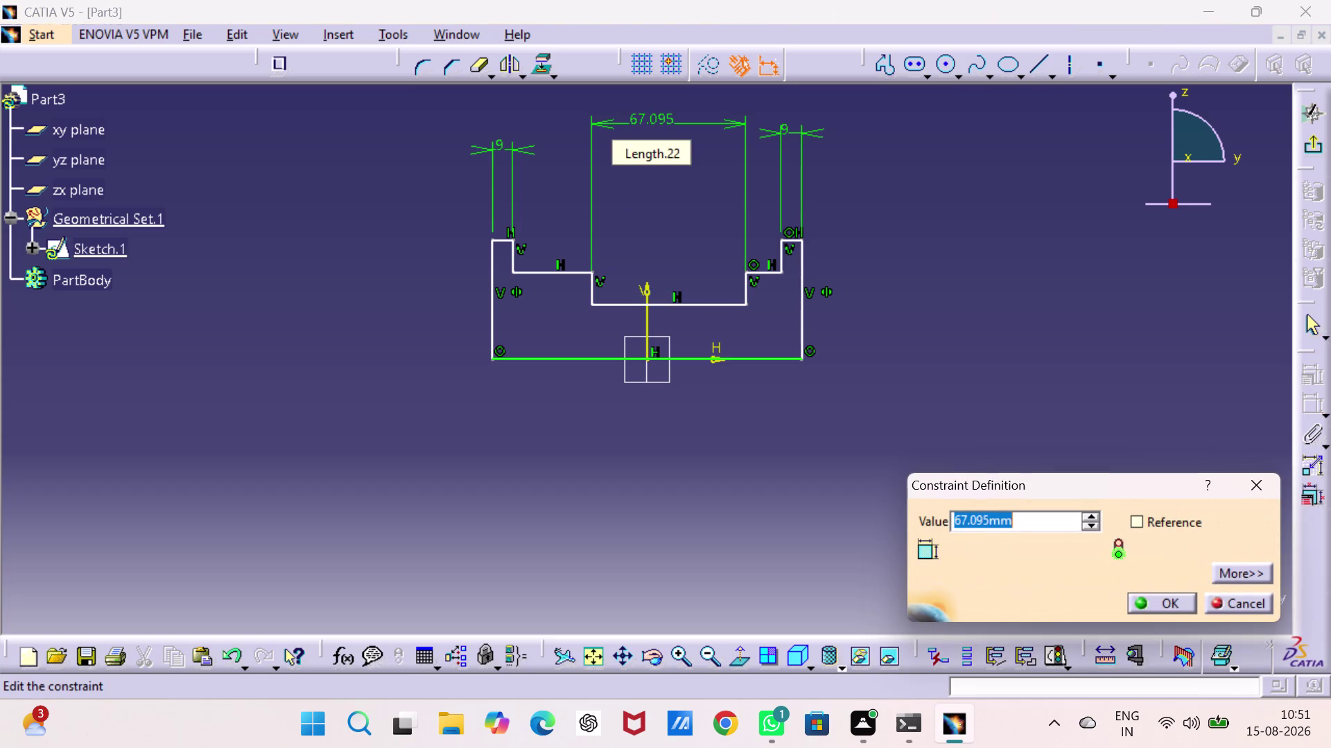
key(2)
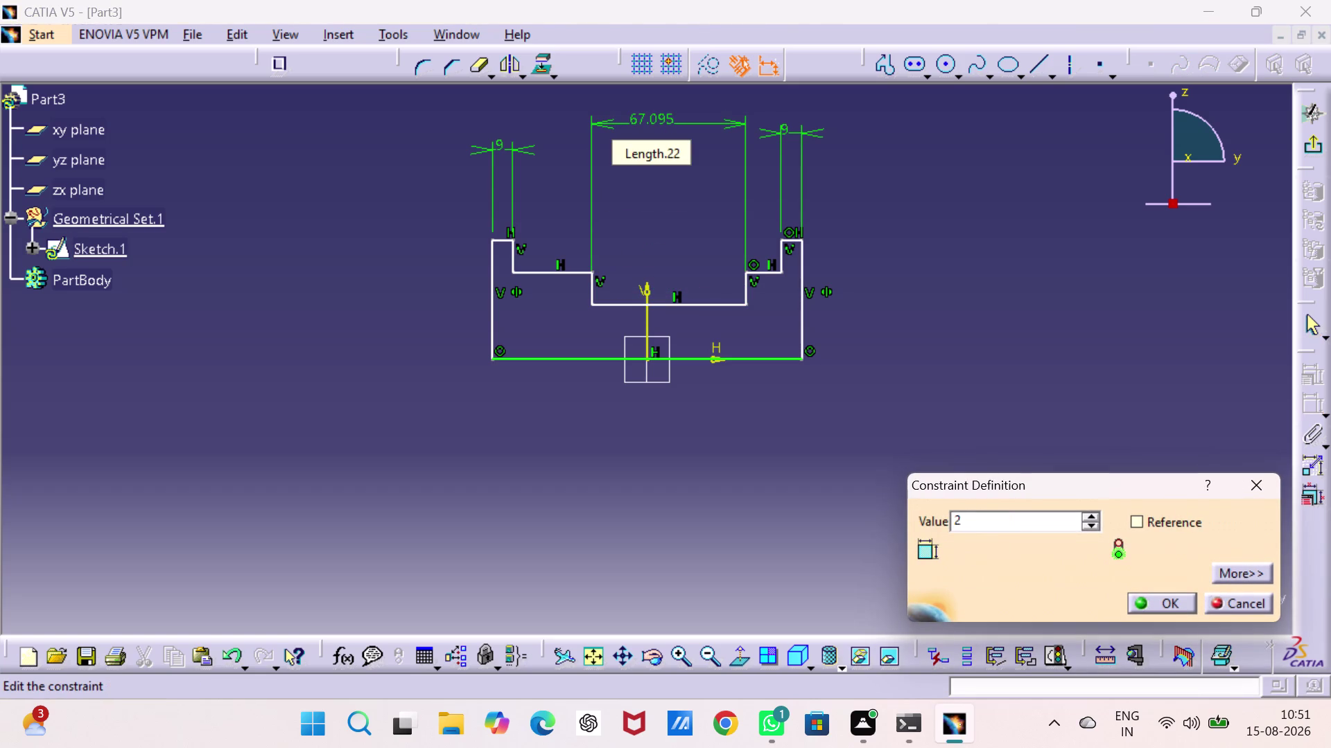
key(Escape)
key(Escape)
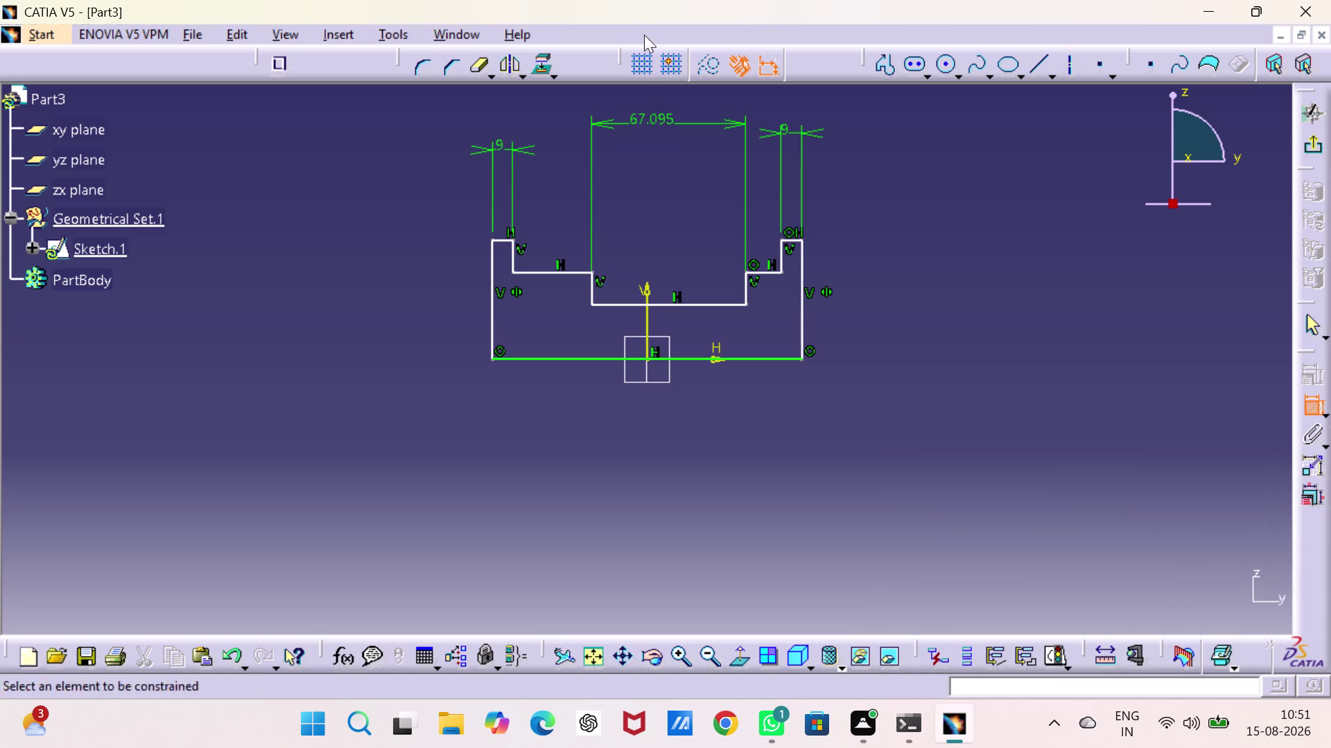
Set the slot walls 28 apart, symmetric about the vertical axis.
click(592, 282)
click(746, 287)
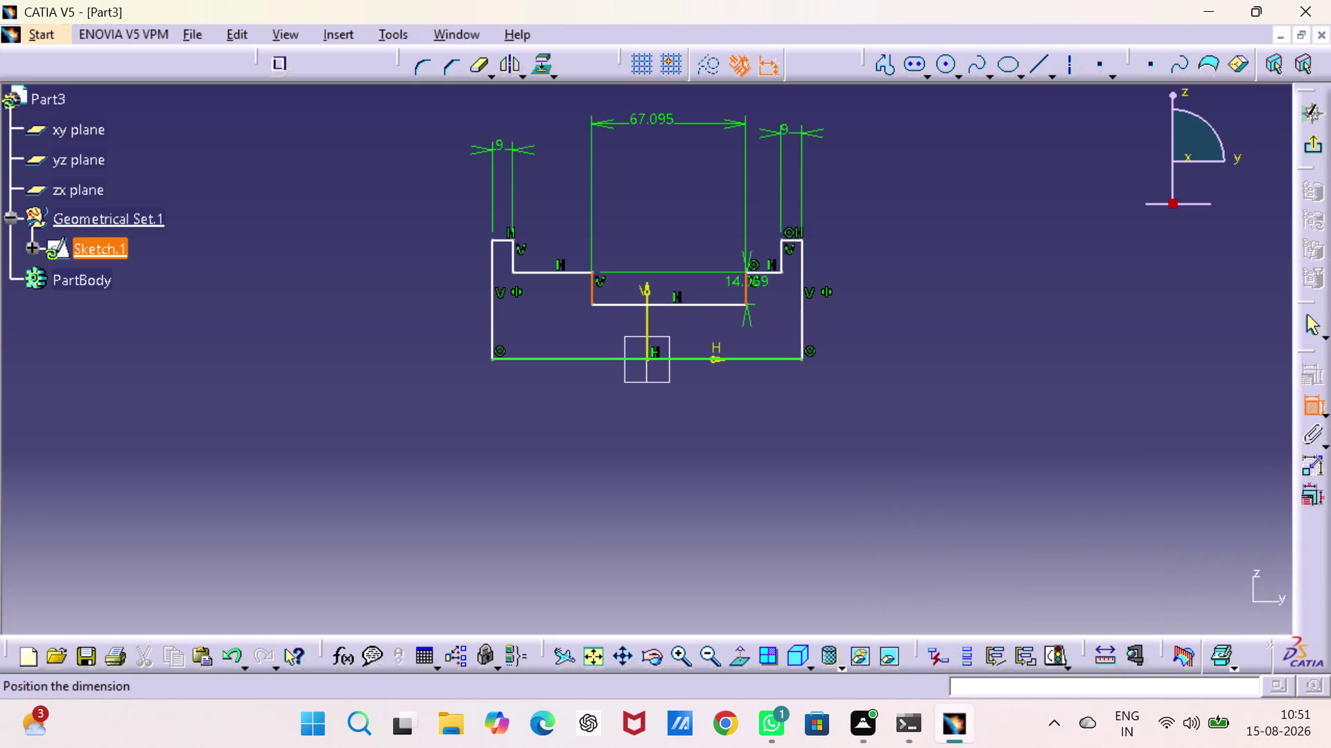
right_click(726, 312)
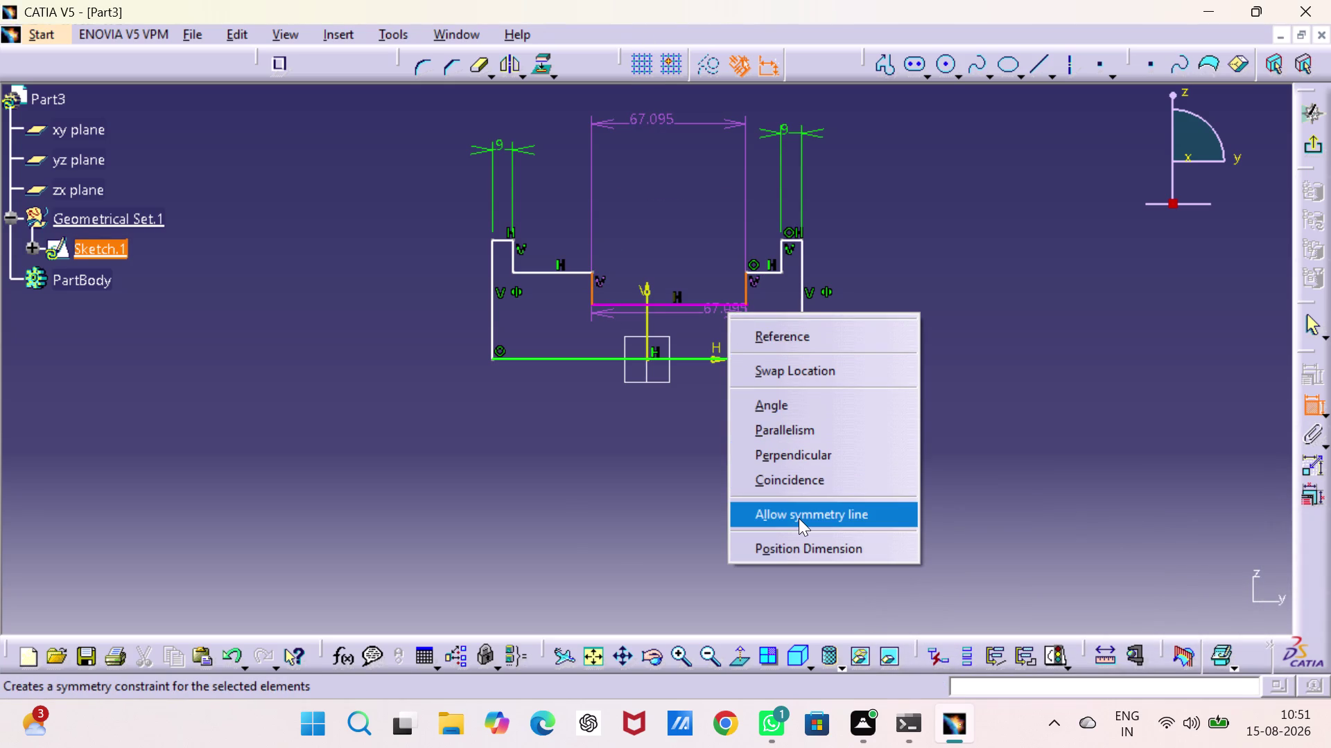
click(798, 515)
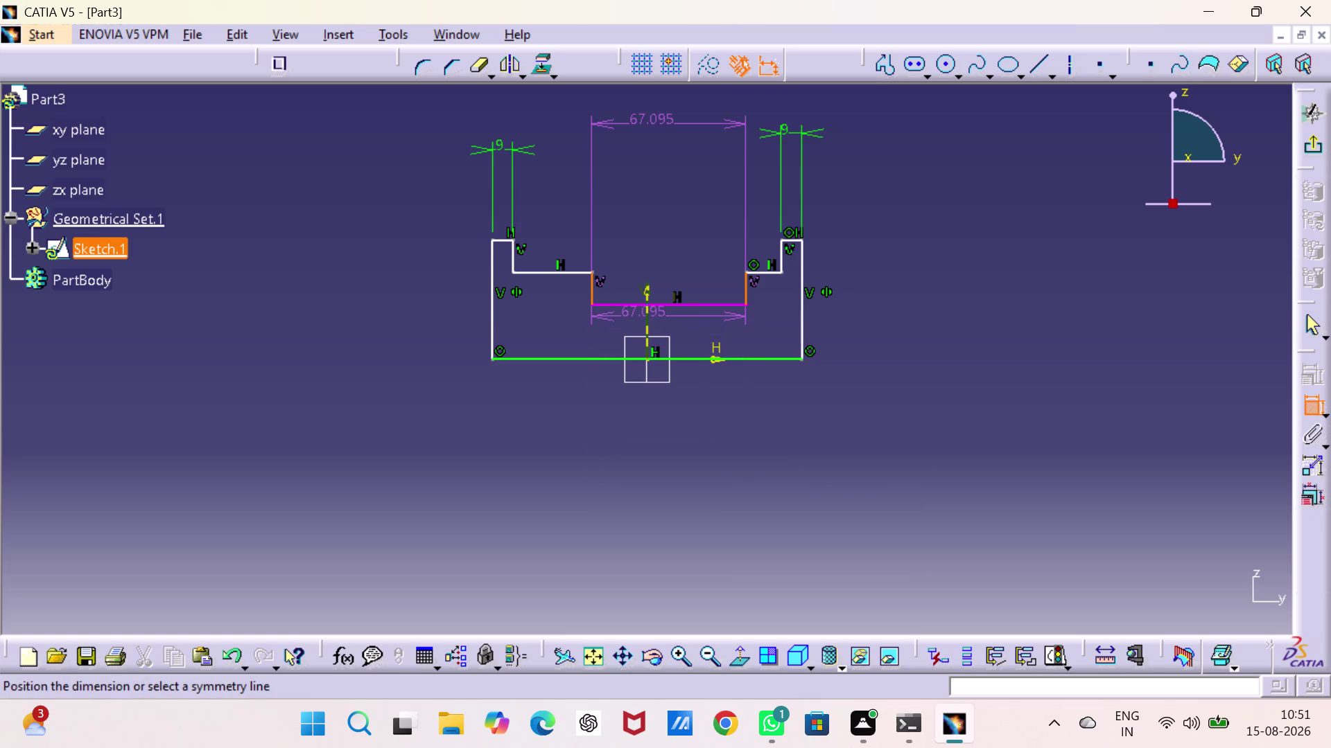
click(645, 316)
drag(1076, 377, 1063, 375)
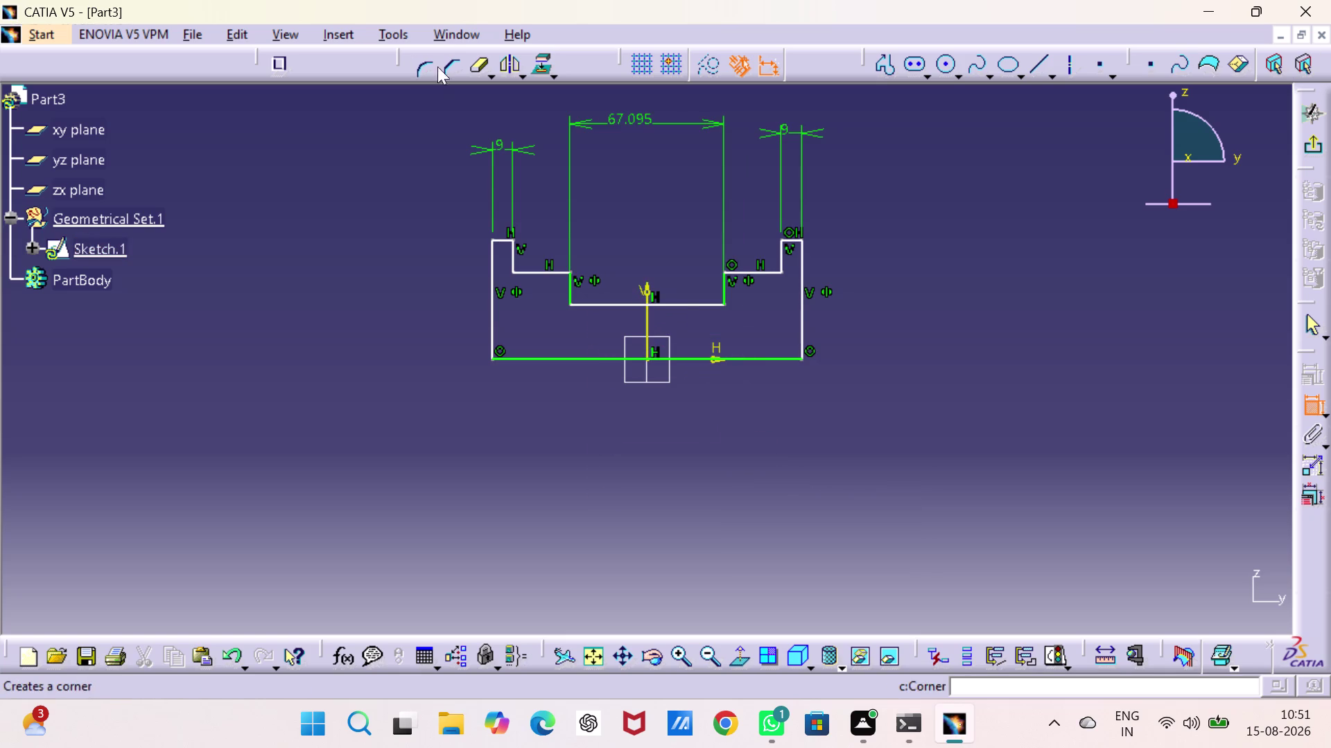
double_click(632, 115)
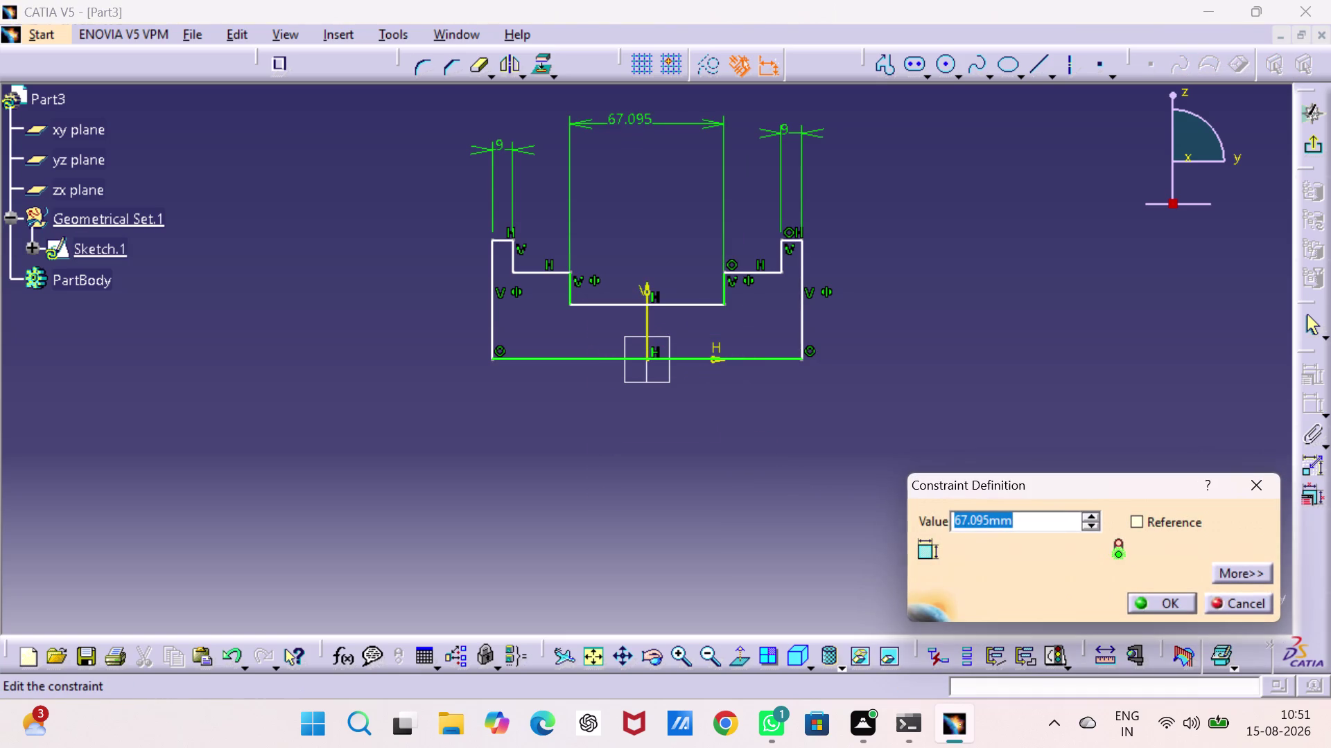
key(2)
key(8)
key(Return)
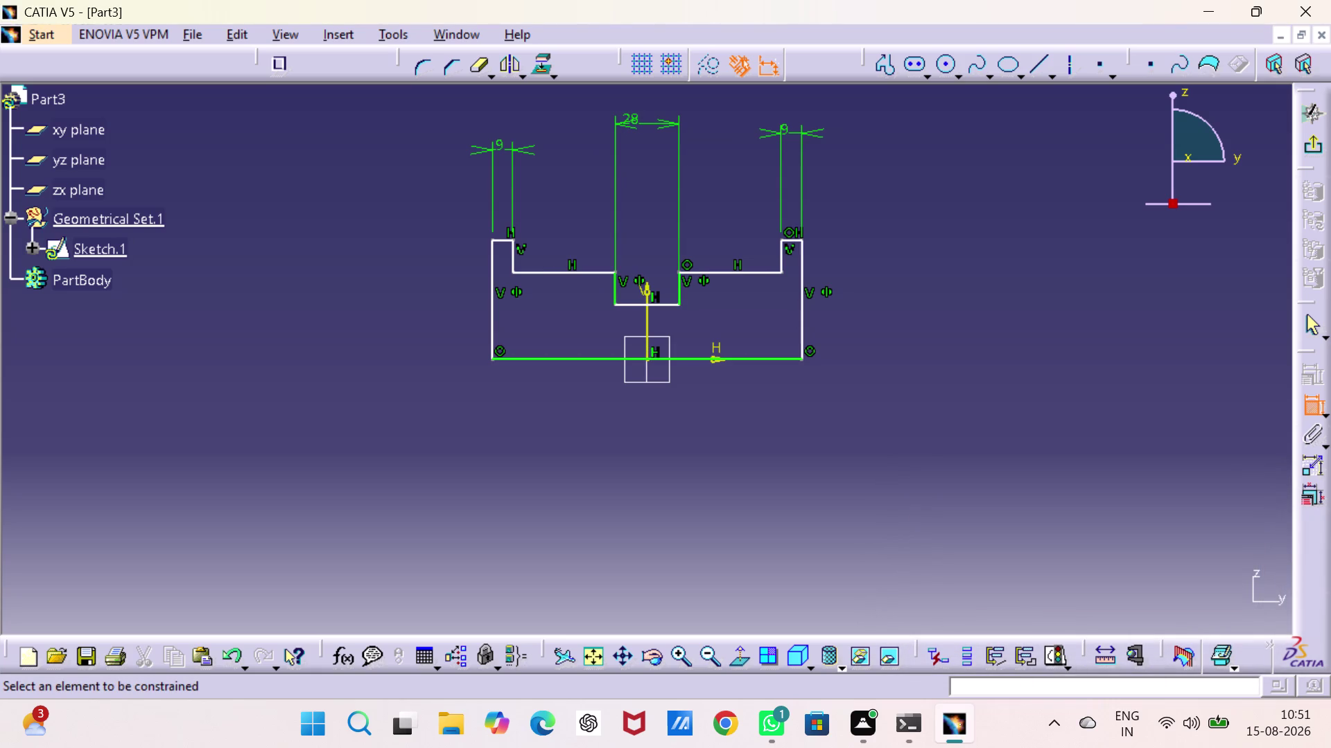
Place a horizontal dimension between the upper inner walls and delete the right 9 mm dimension.
click(515, 254)
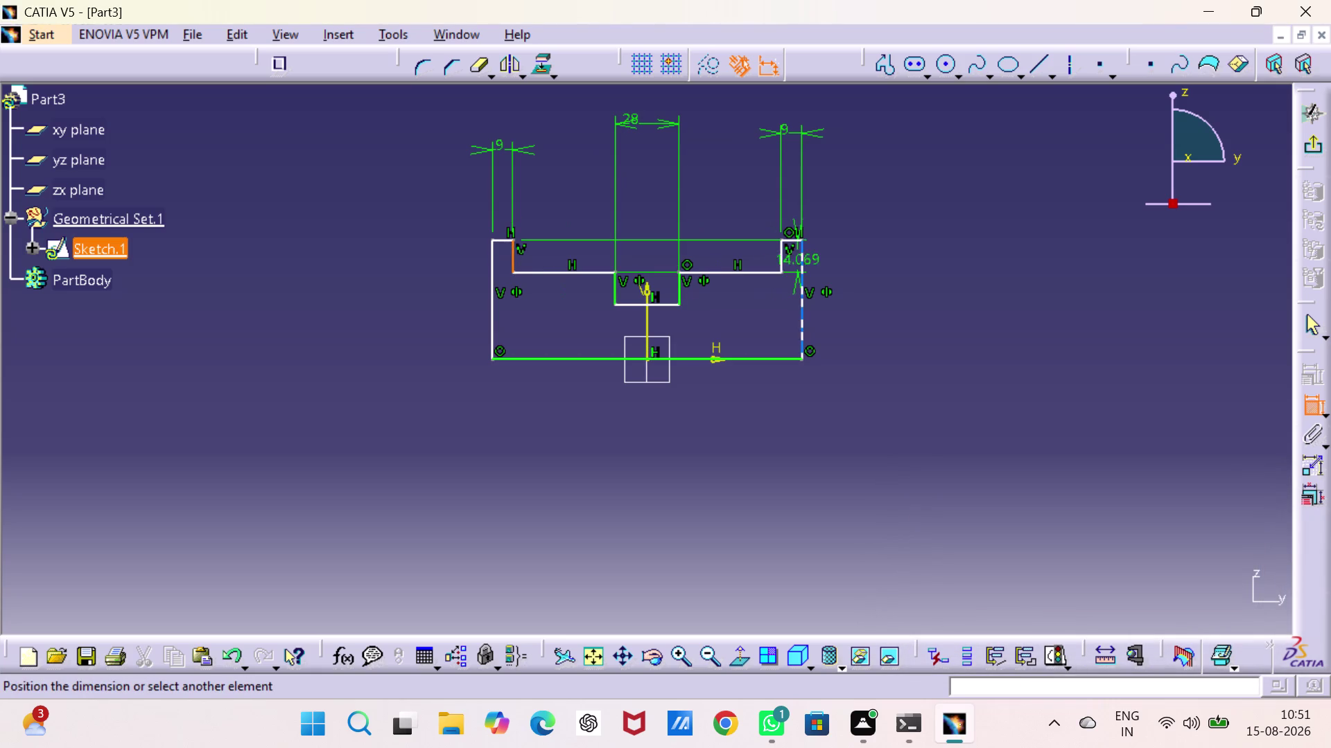
click(778, 256)
right_click(706, 247)
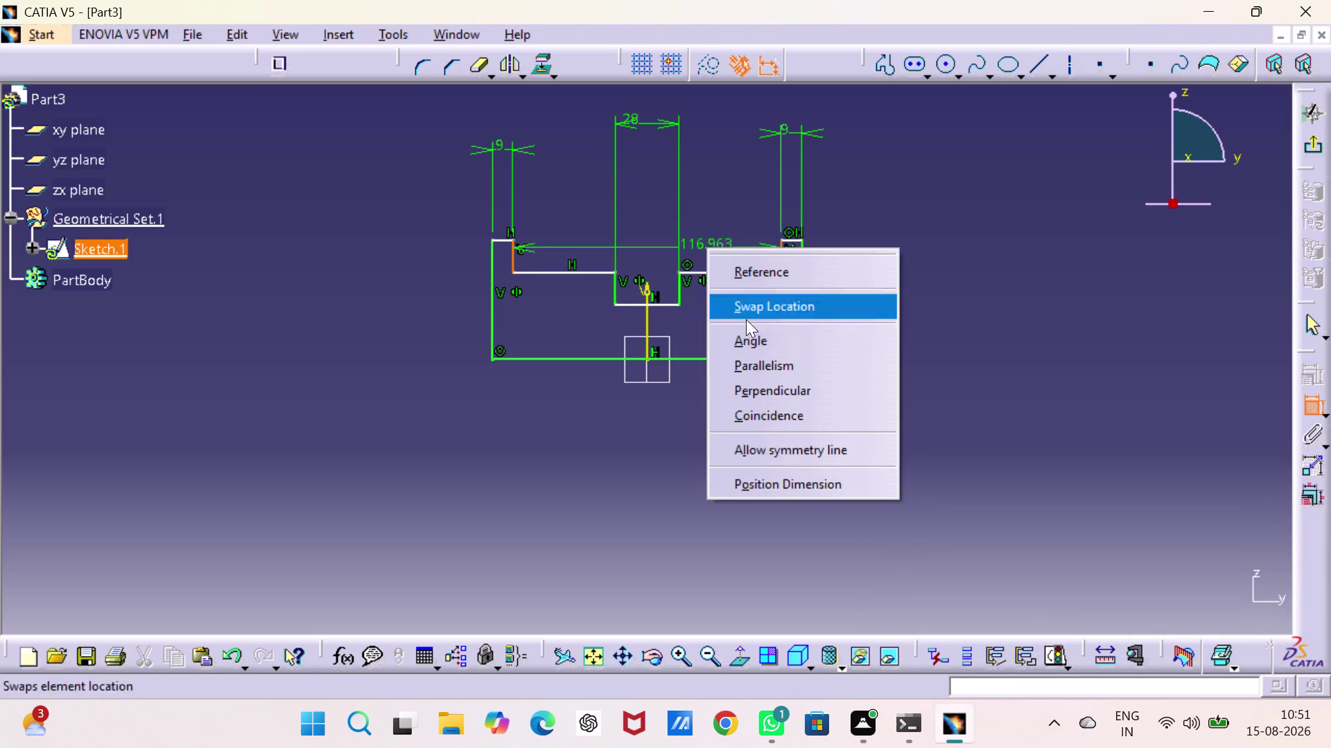
click(752, 450)
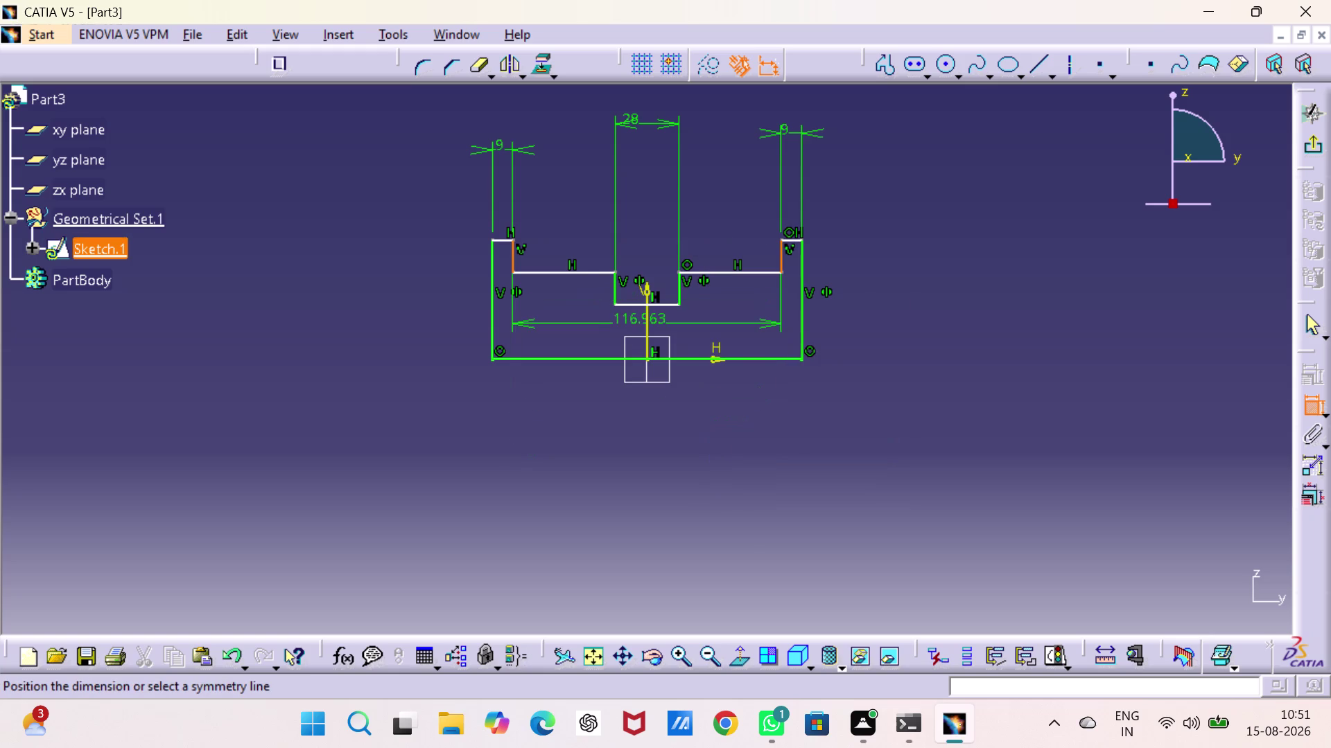
click(645, 319)
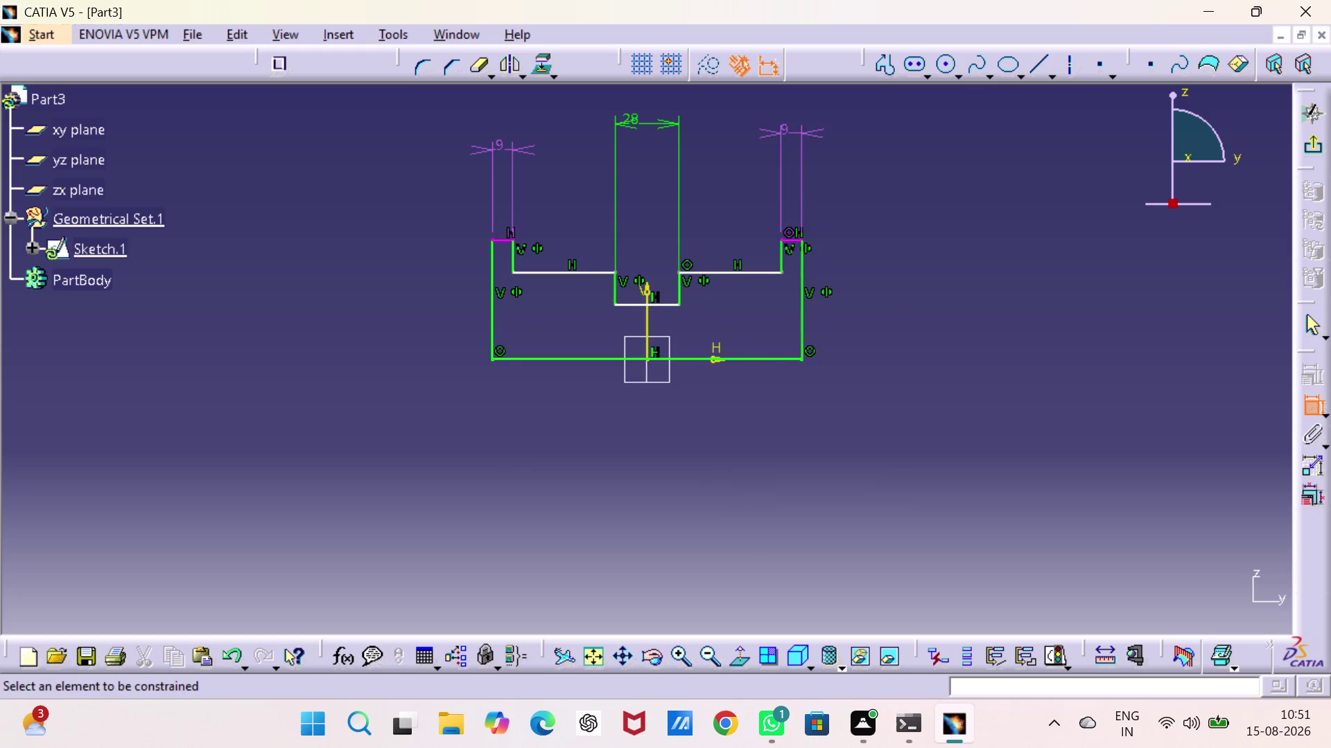
click(939, 322)
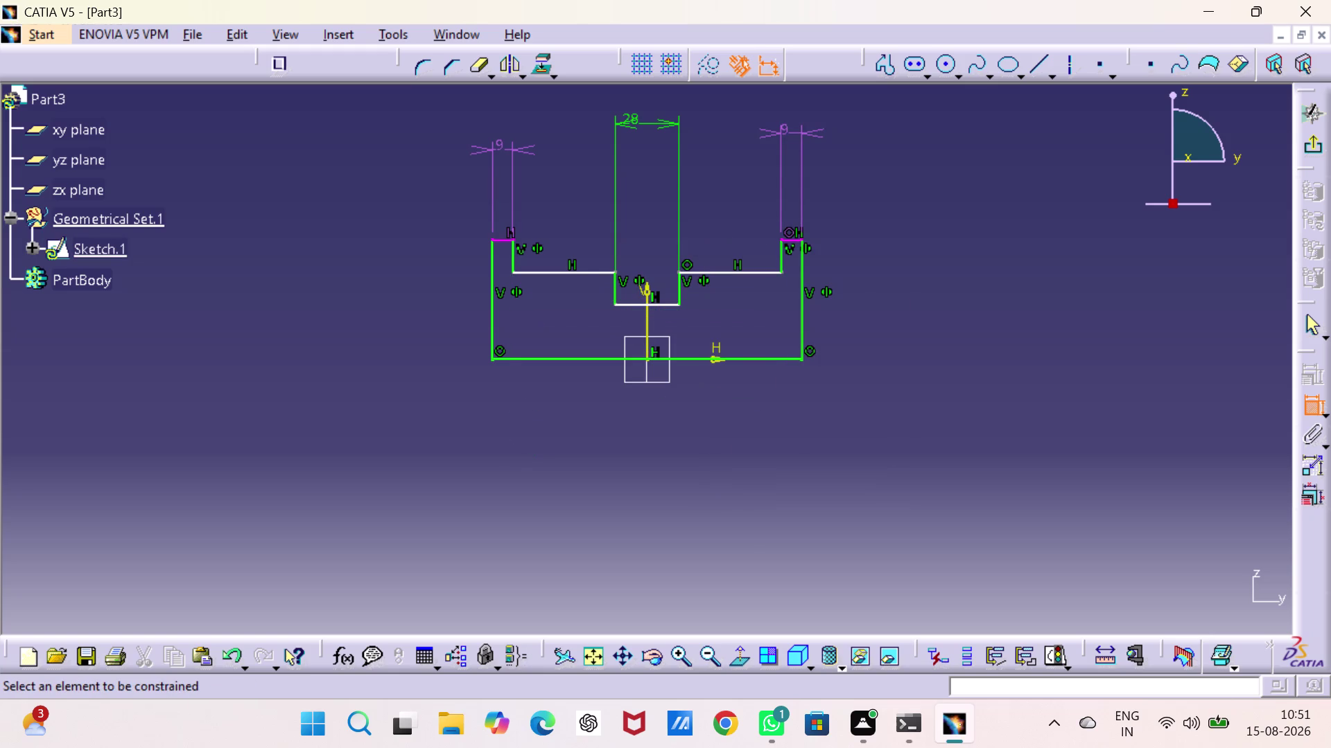
right_click(791, 129)
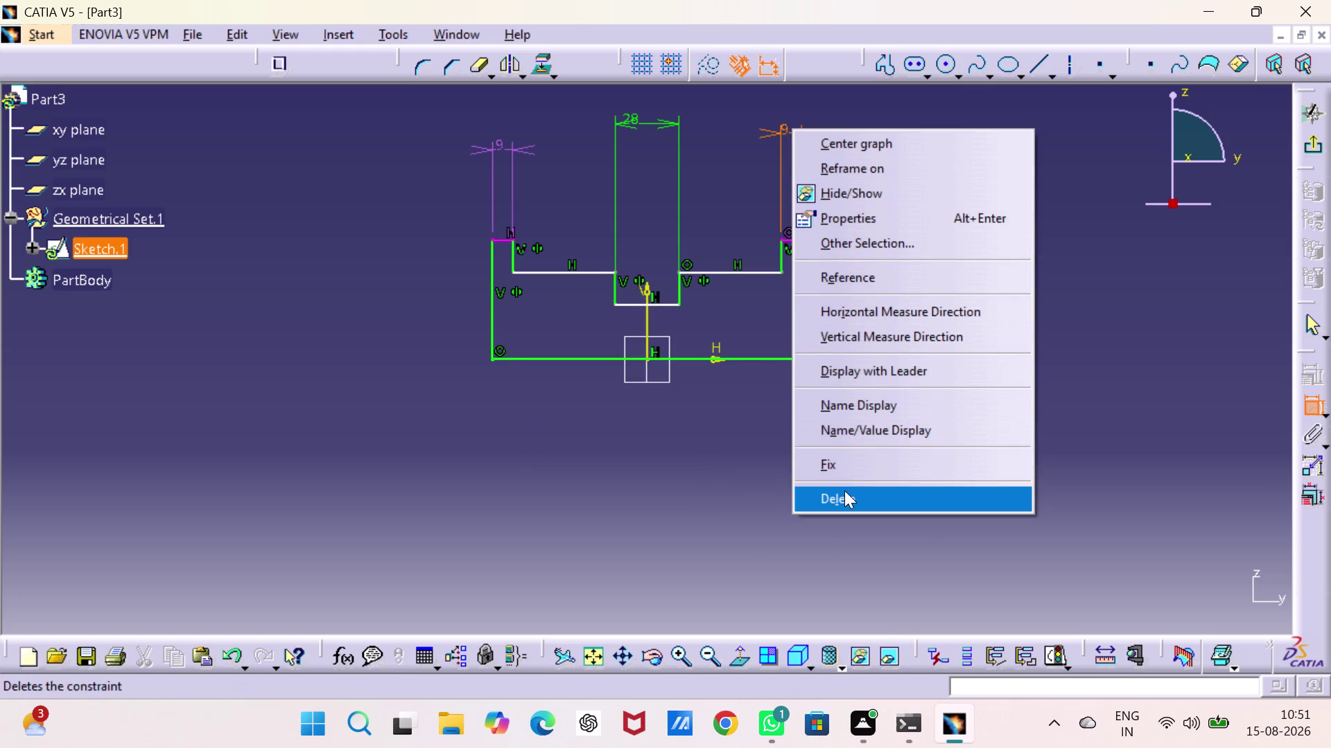
click(844, 491)
Dimension the upper inner walls 46 apart.
click(926, 329)
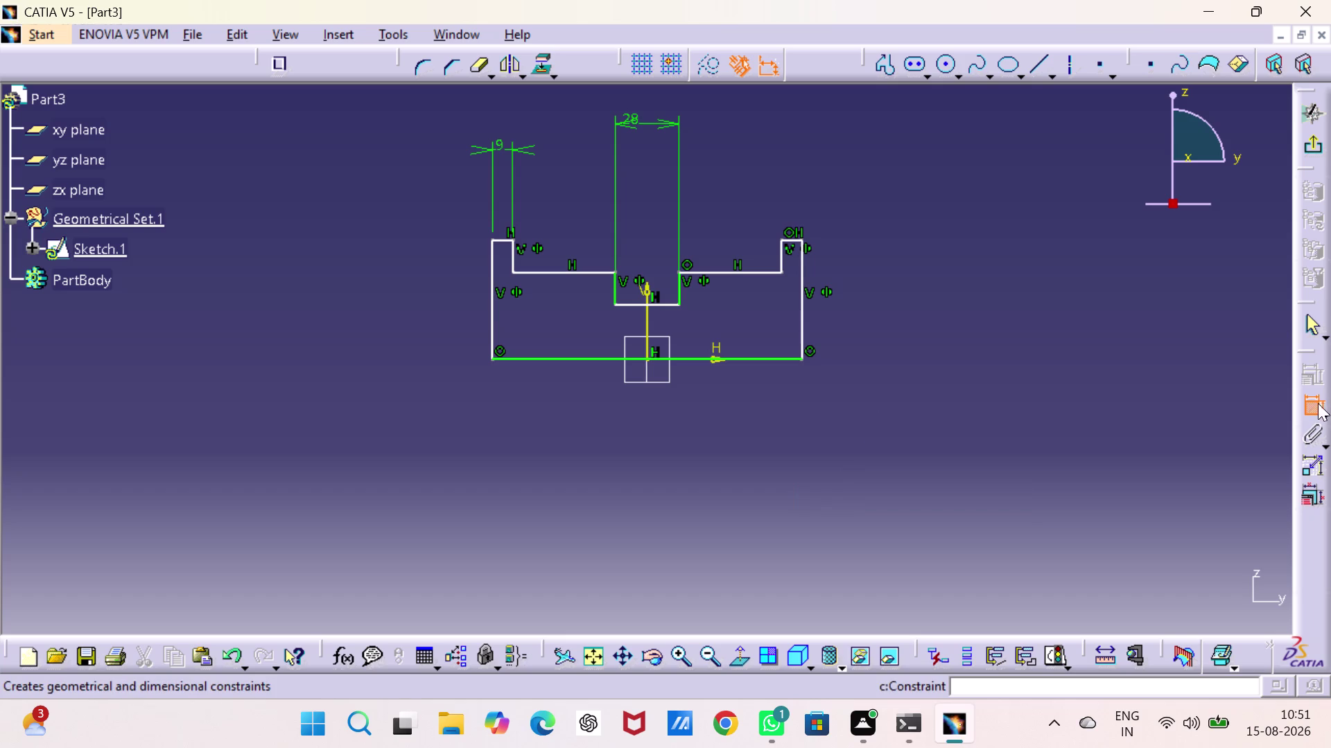
click(511, 258)
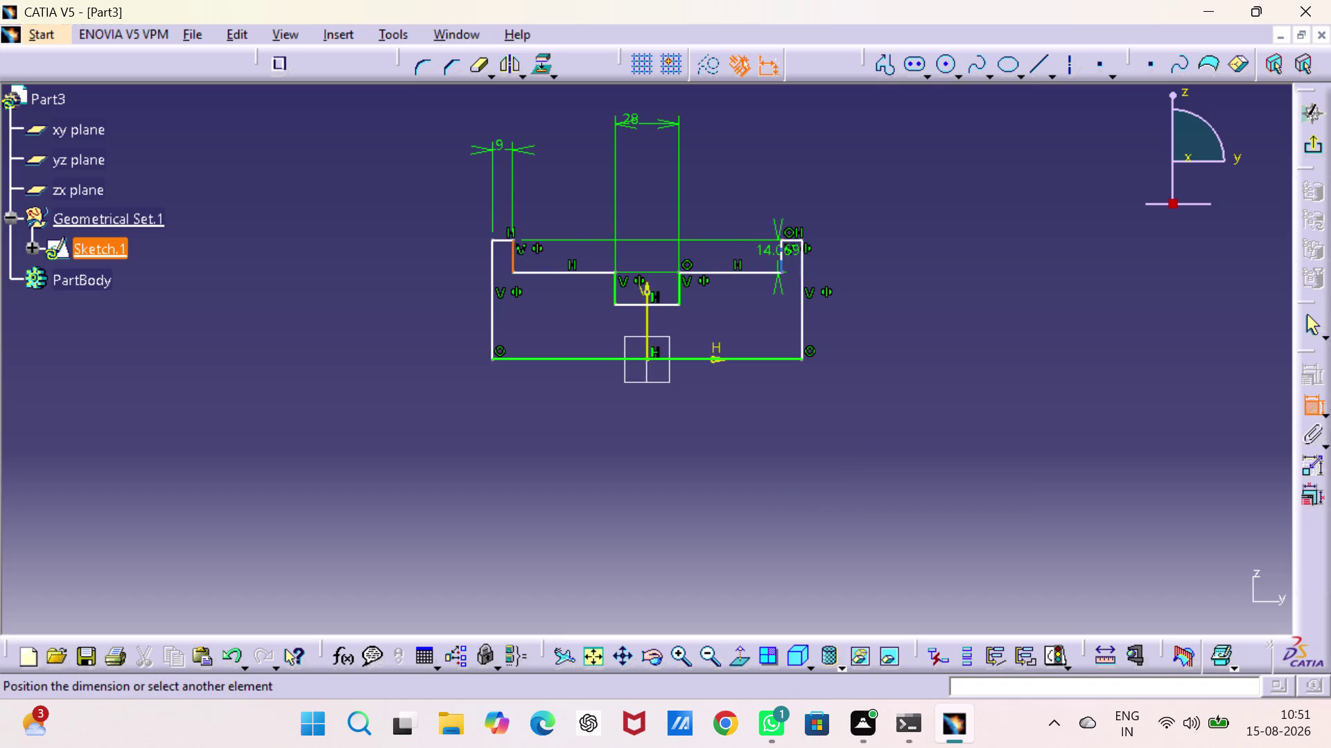
click(781, 260)
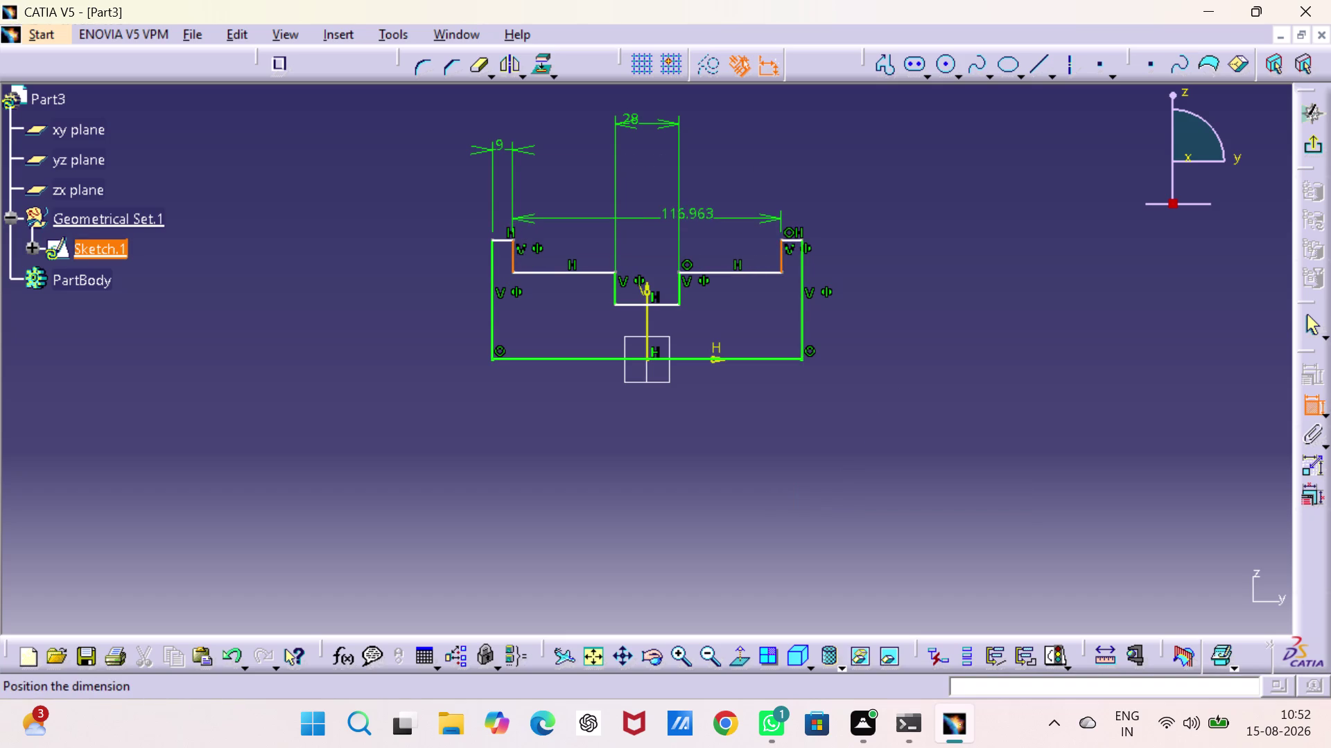
click(655, 206)
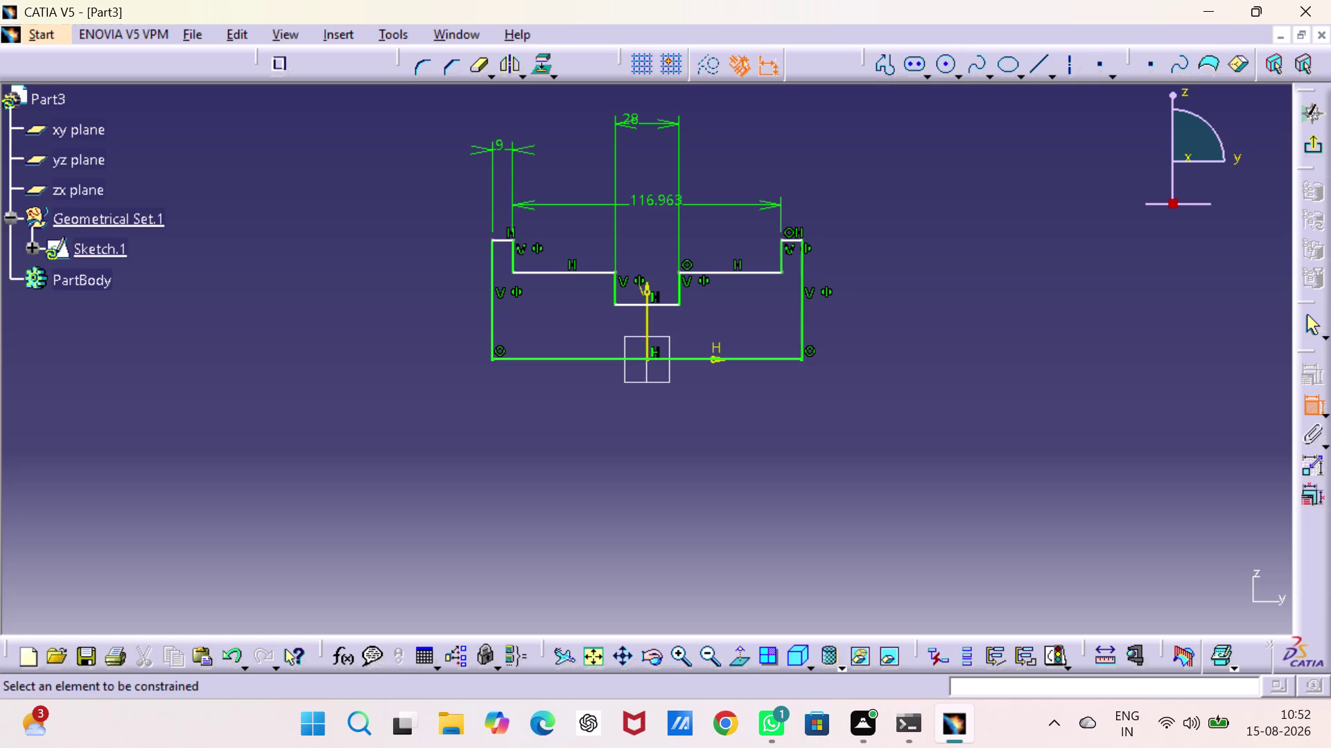
double_click(655, 202)
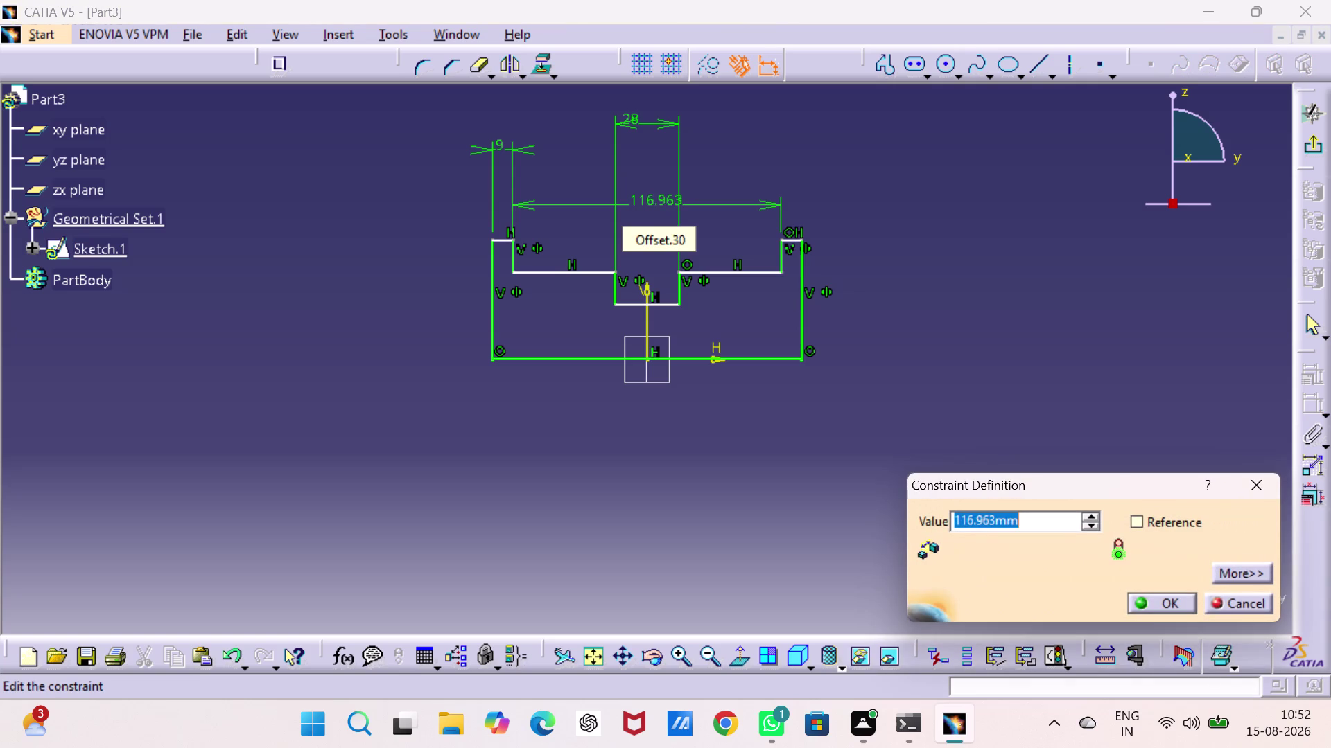
key(4)
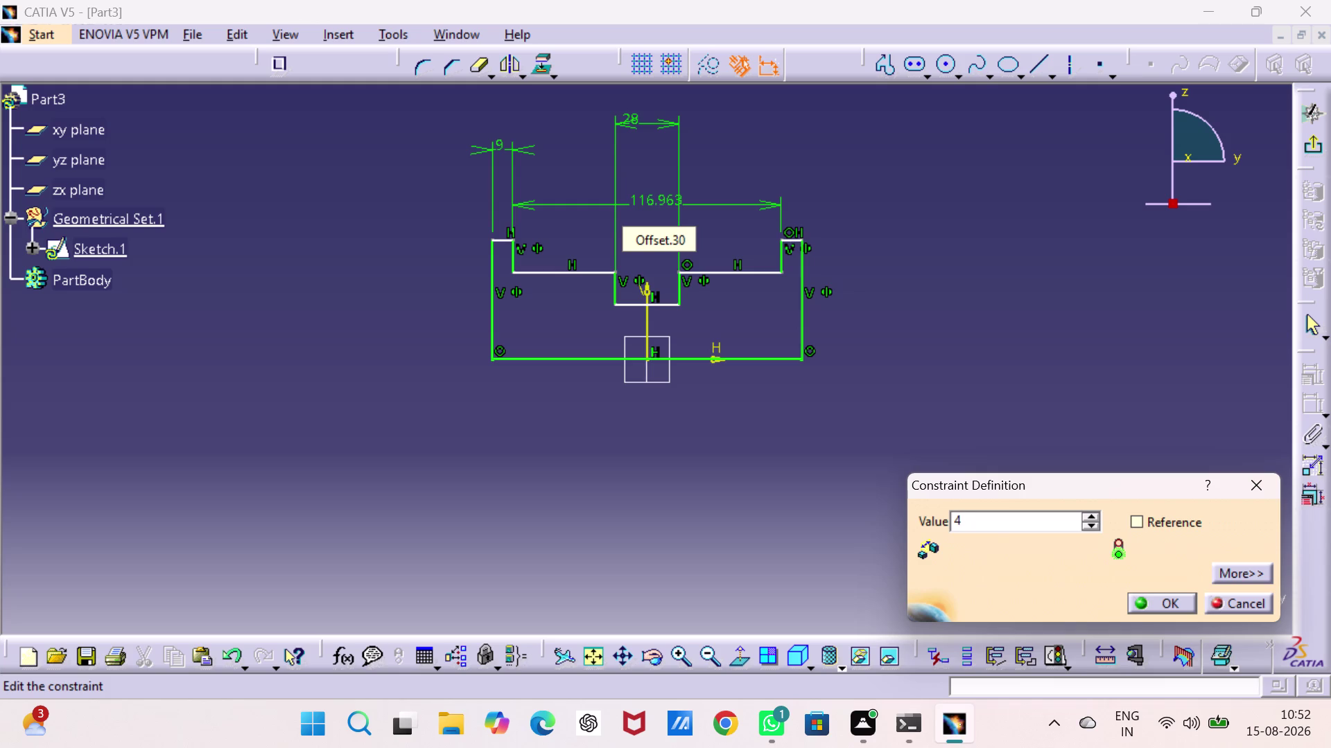
key(6)
key(Return)
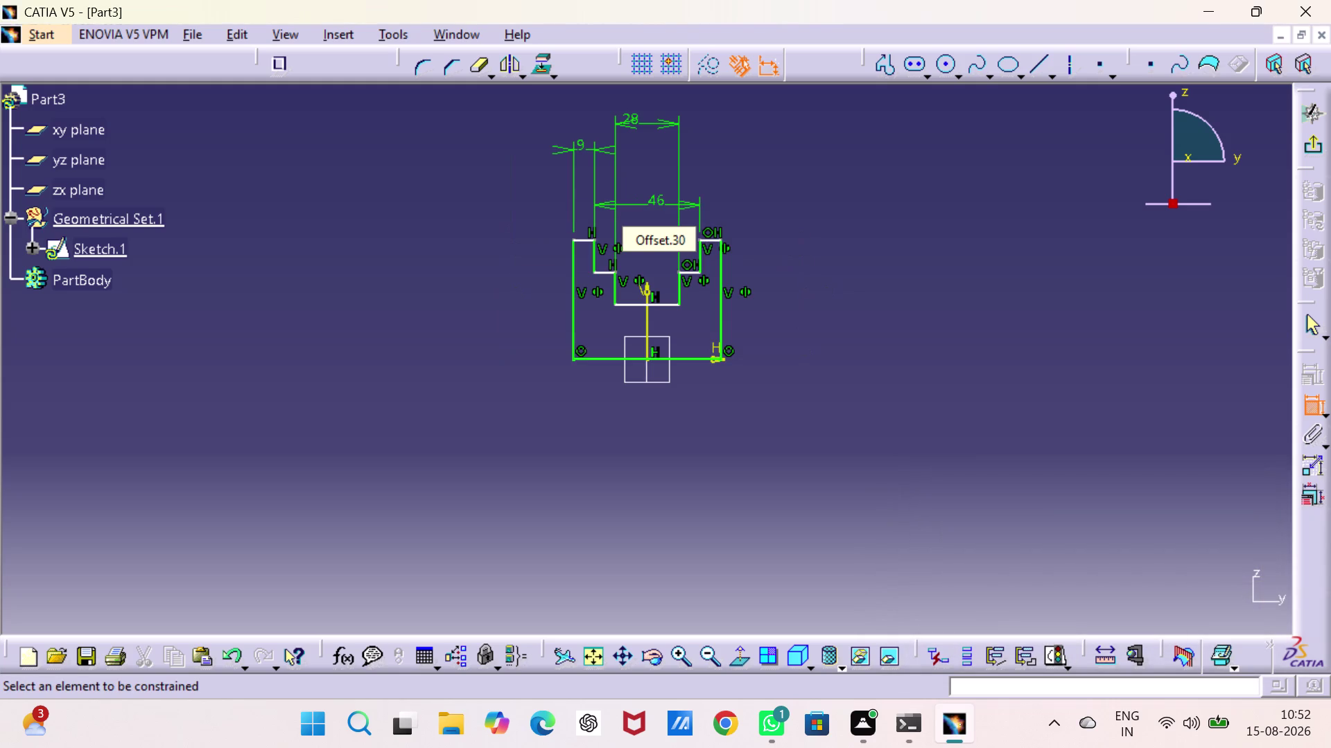